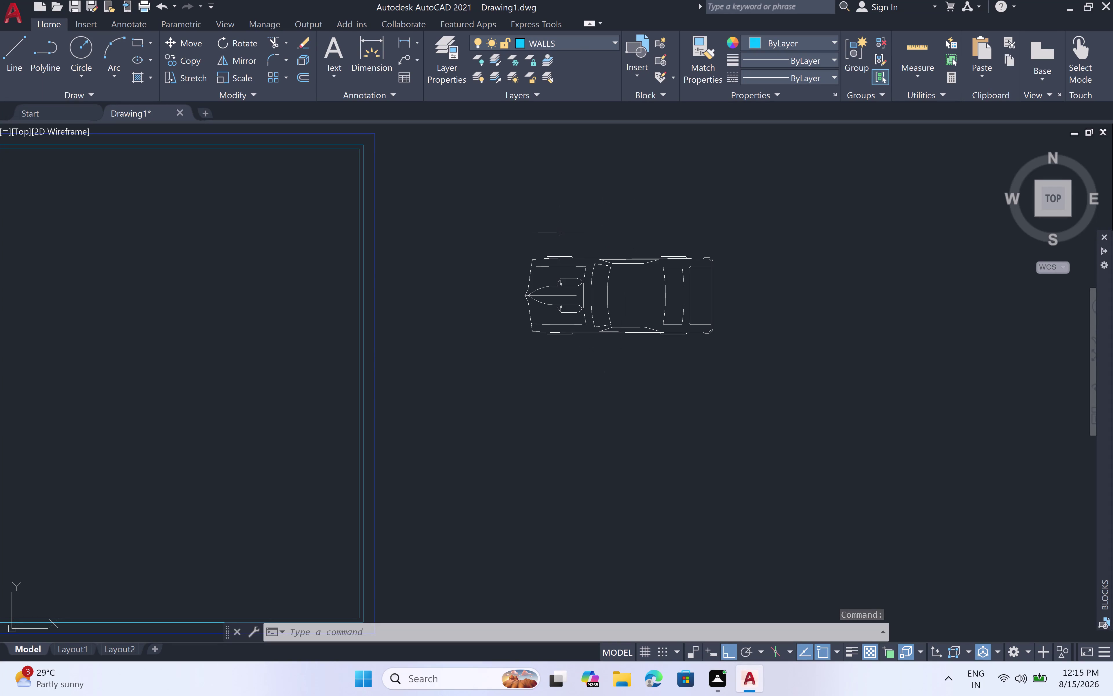
Start a LINE above the car and draw the 16'6" bottom and 8'3" vertical sides.
text(L)
key(space)
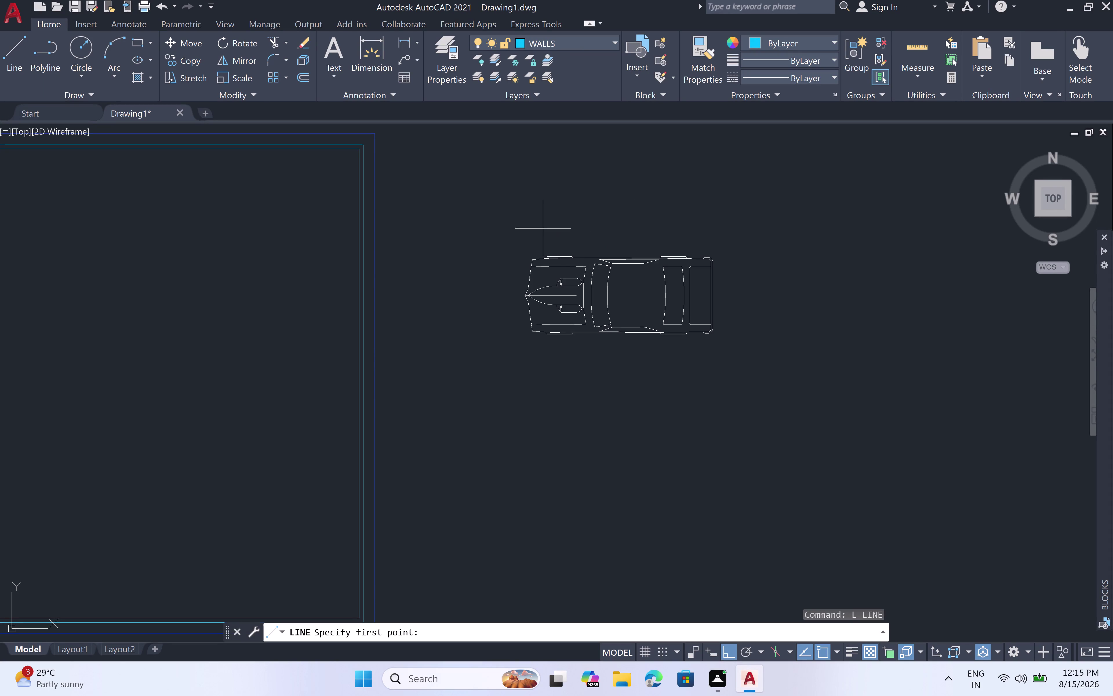
click(516, 233)
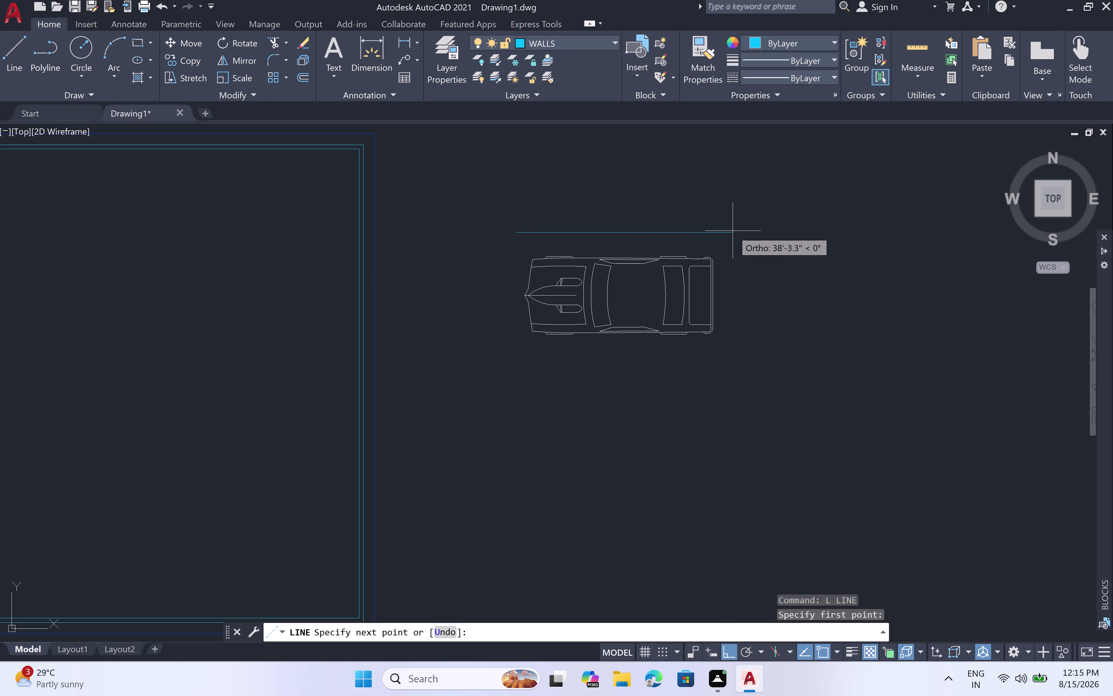
text(1)
text(6')
text(6")
key(space)
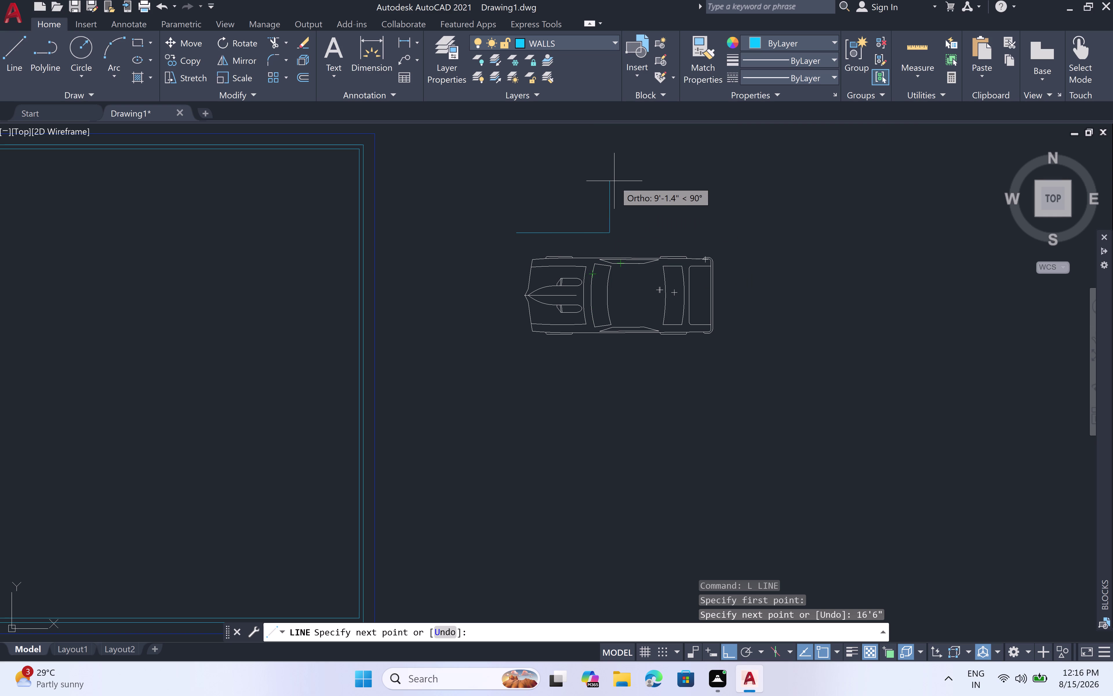
text(8)
text(')
text(3")
key(space)
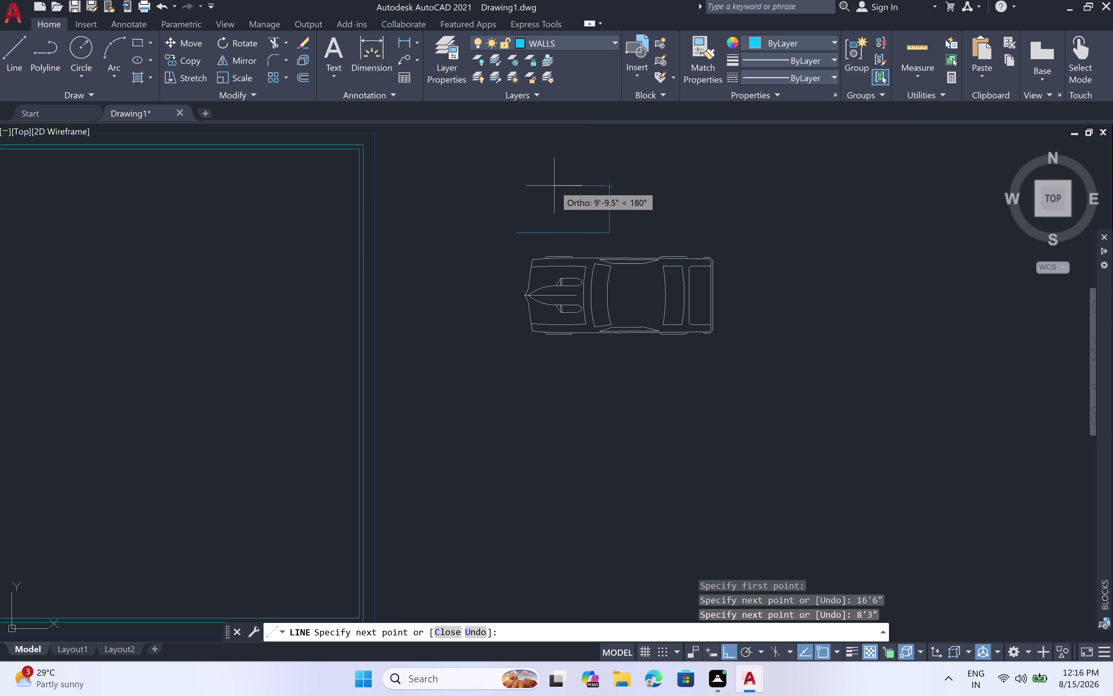
Draw the 16'6" top side and close the rectangle back at its first corner.
key(1)
key(6)
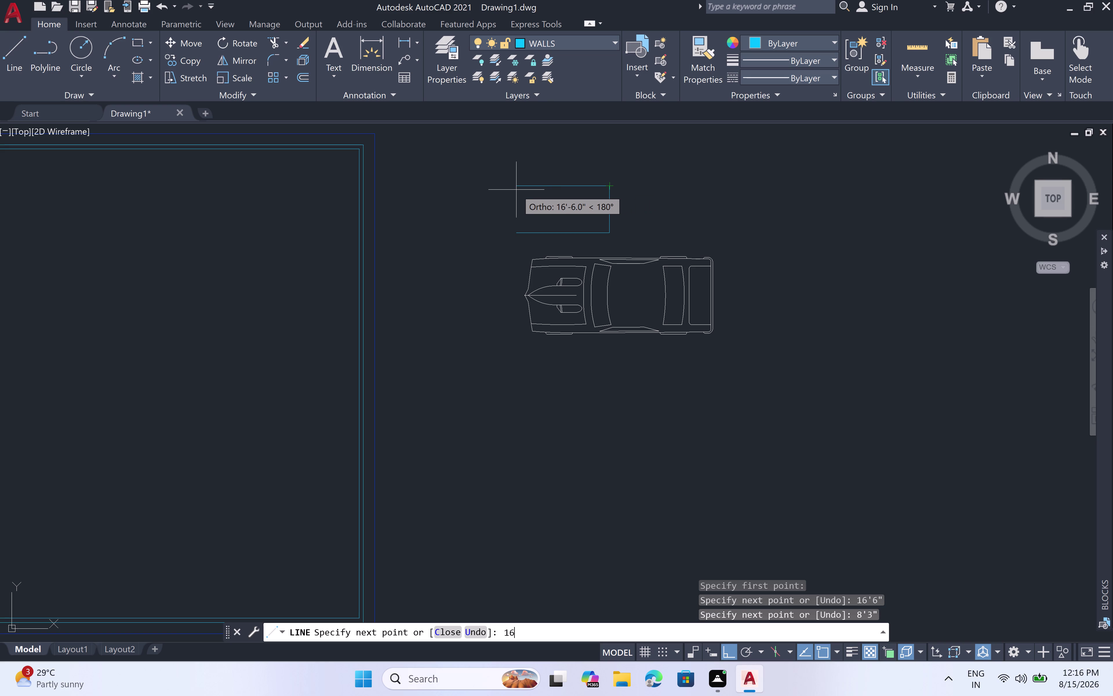
text('6")
key(space)
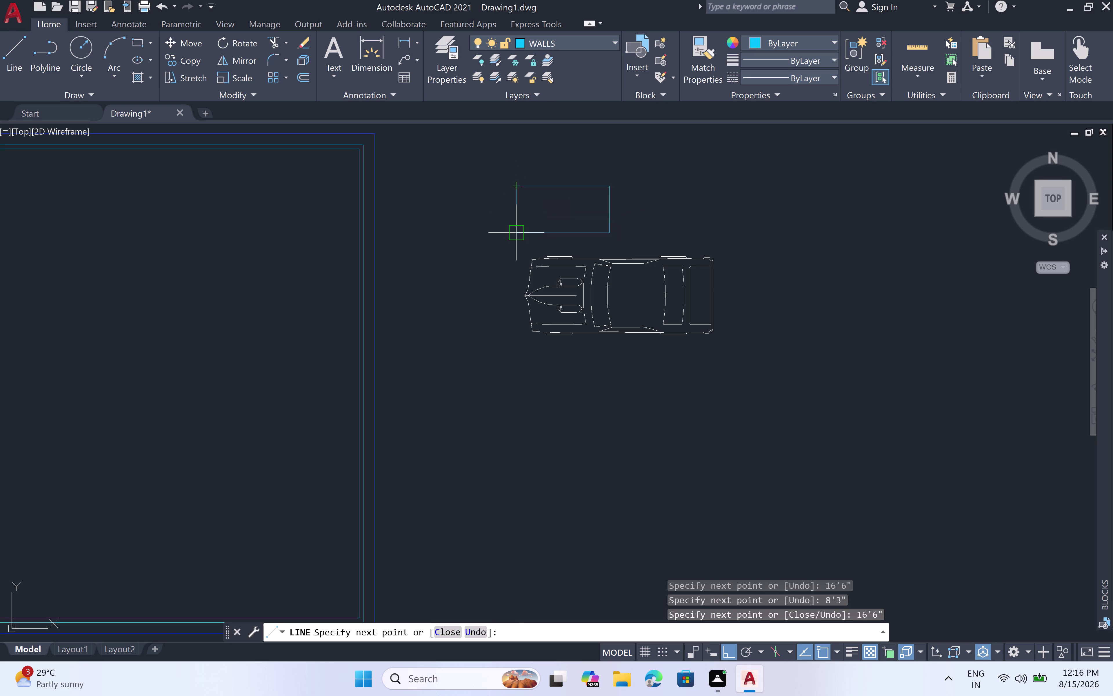
scroll(up, 3)
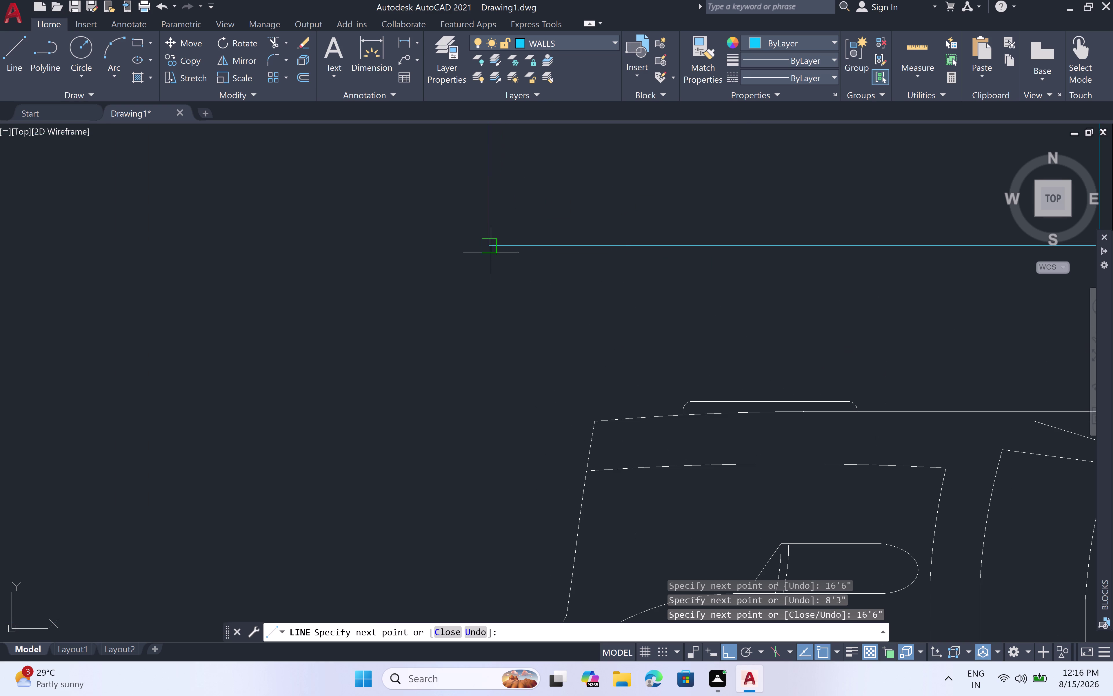
click(491, 253)
key(Escape)
scroll(down, 3)
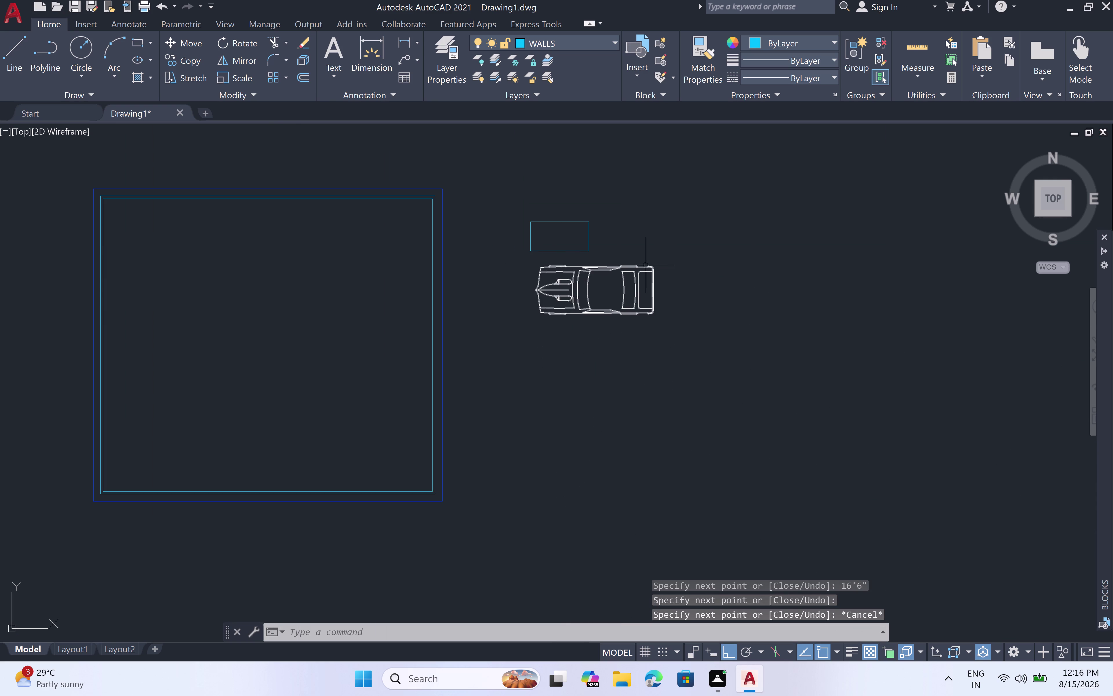
Move the car block from its nose onto the guide rectangle's left edge.
click(663, 256)
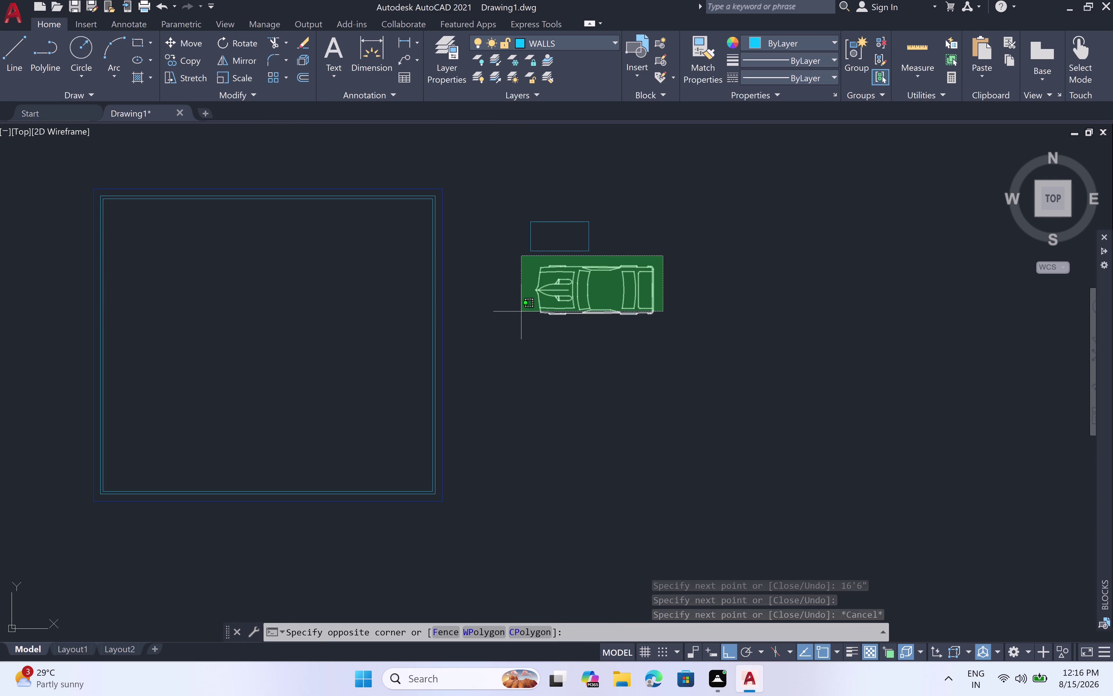
click(517, 335)
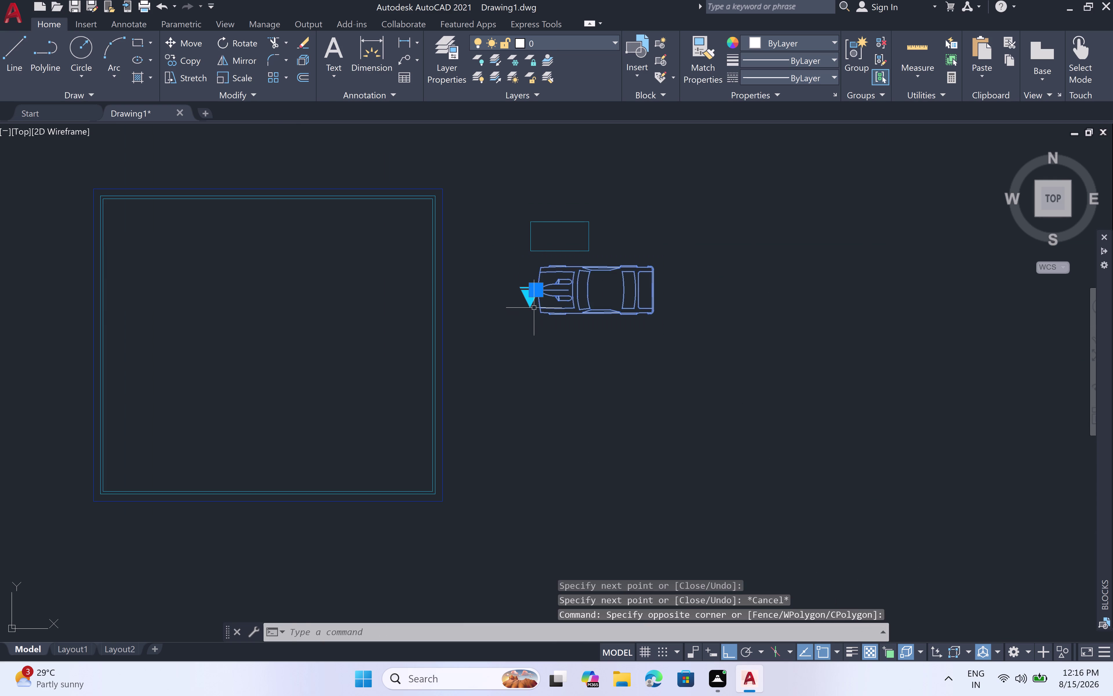
right_click(534, 304)
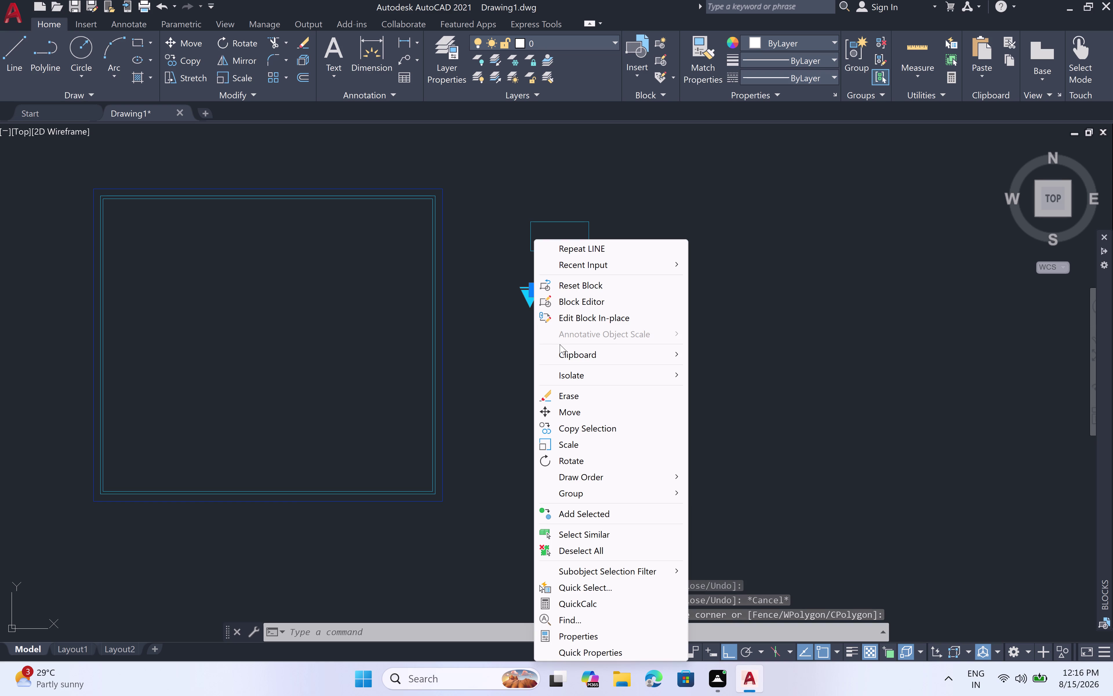
click(637, 410)
click(534, 291)
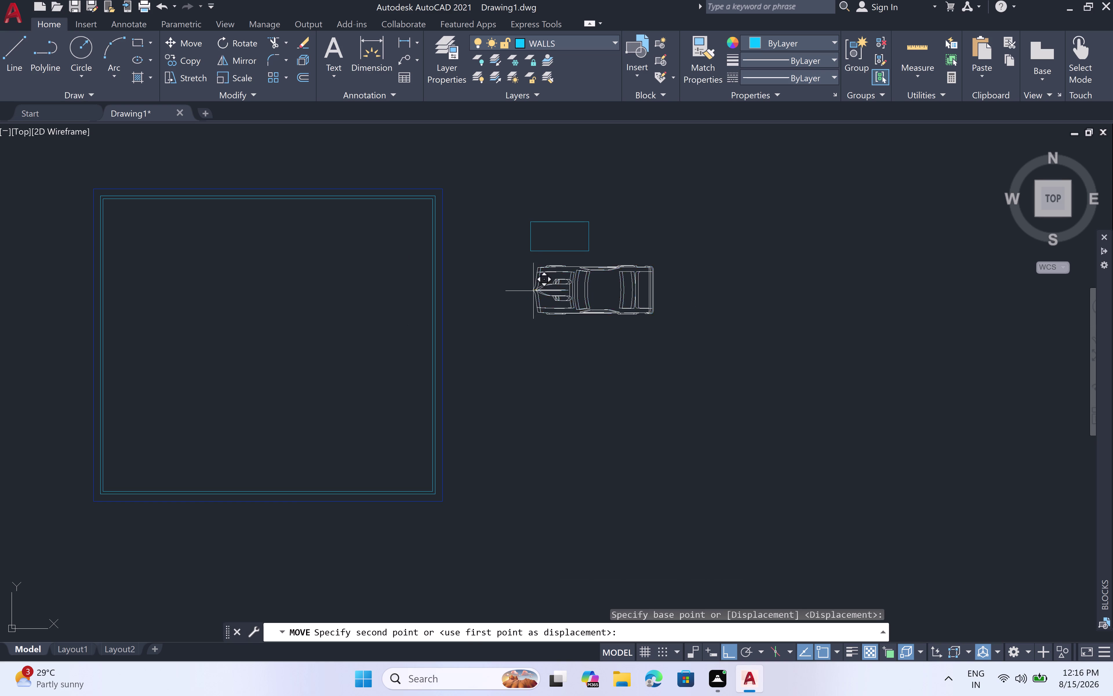
scroll(up, 3)
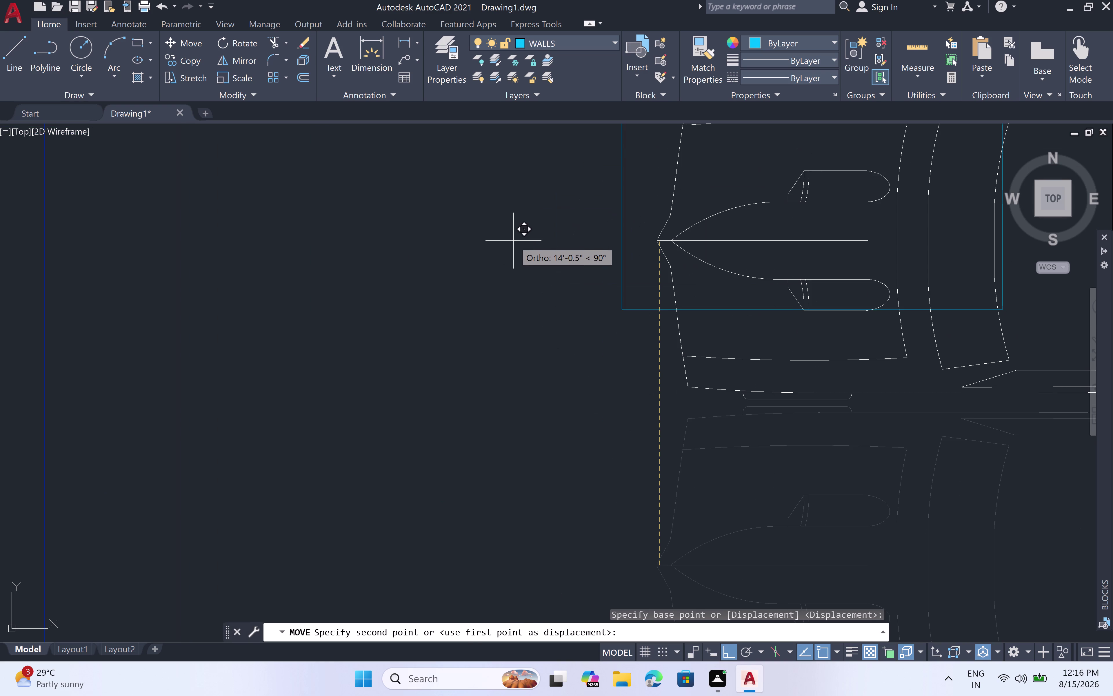
click(520, 203)
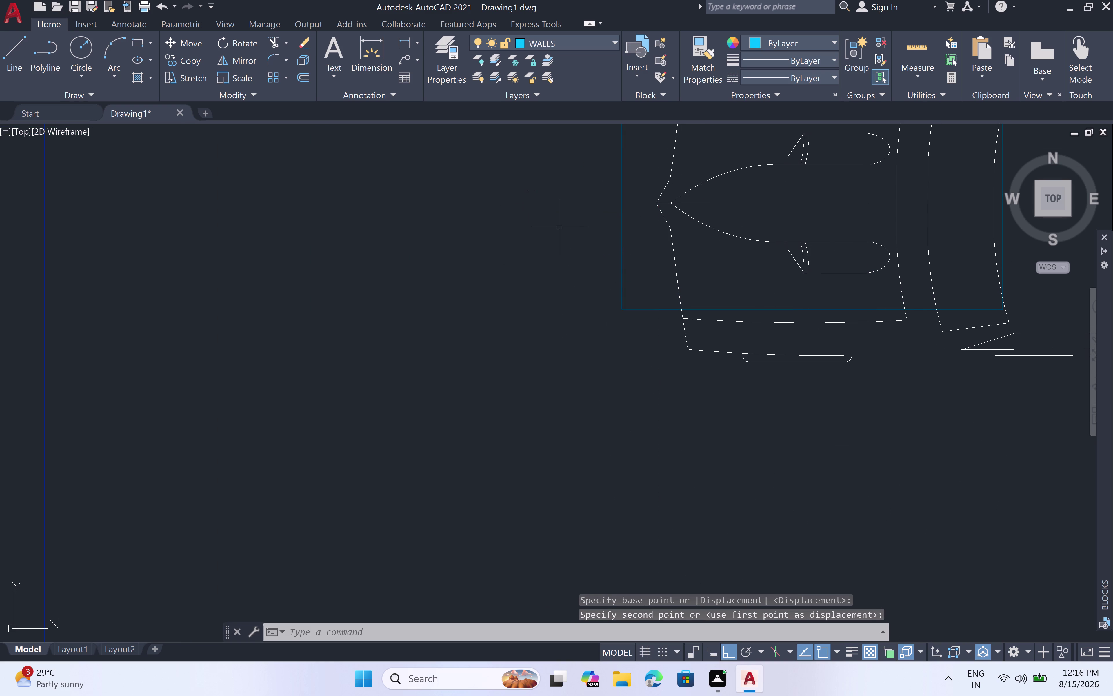
Reselect the moved car block and start scaling it.
click(652, 205)
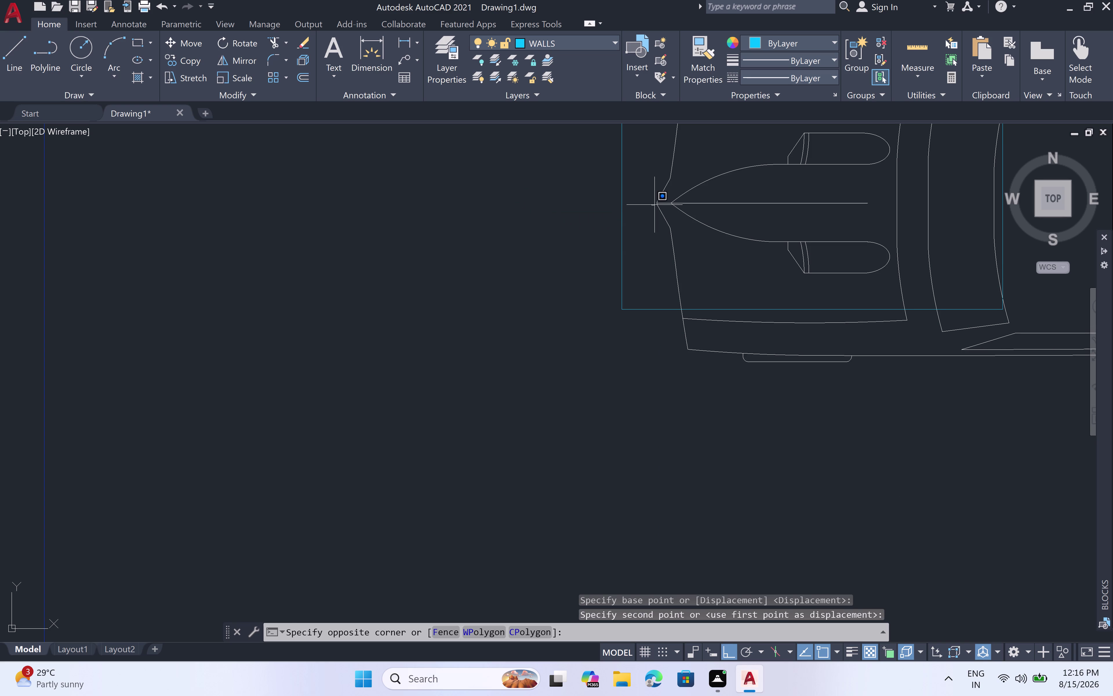
click(661, 203)
click(680, 207)
right_click(675, 213)
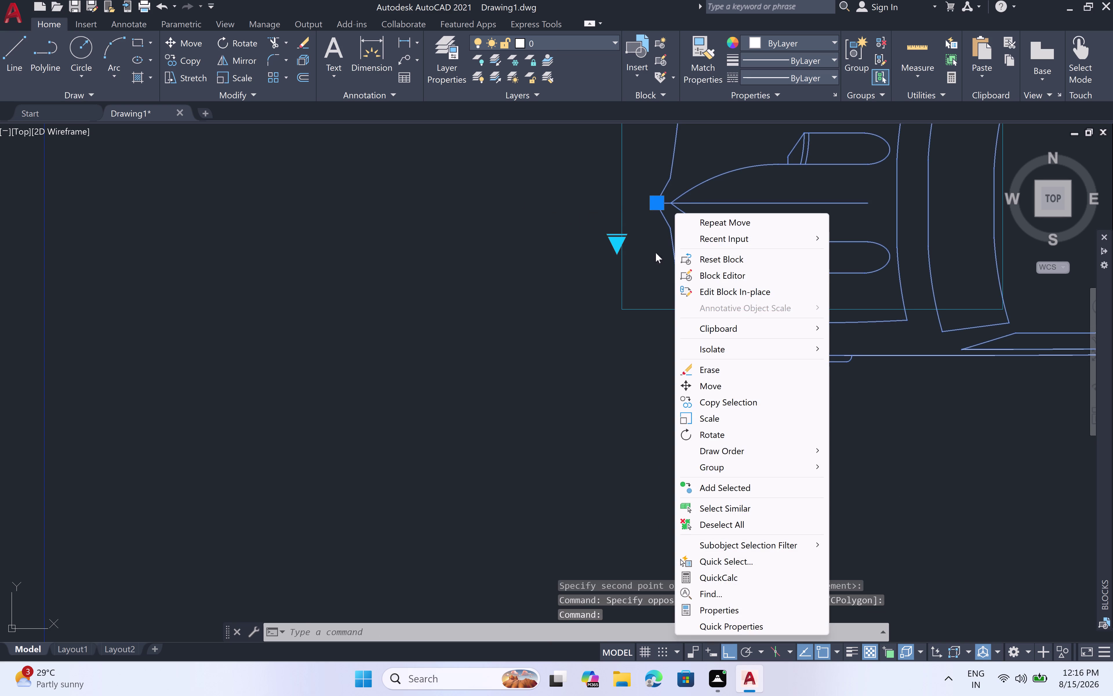
click(733, 416)
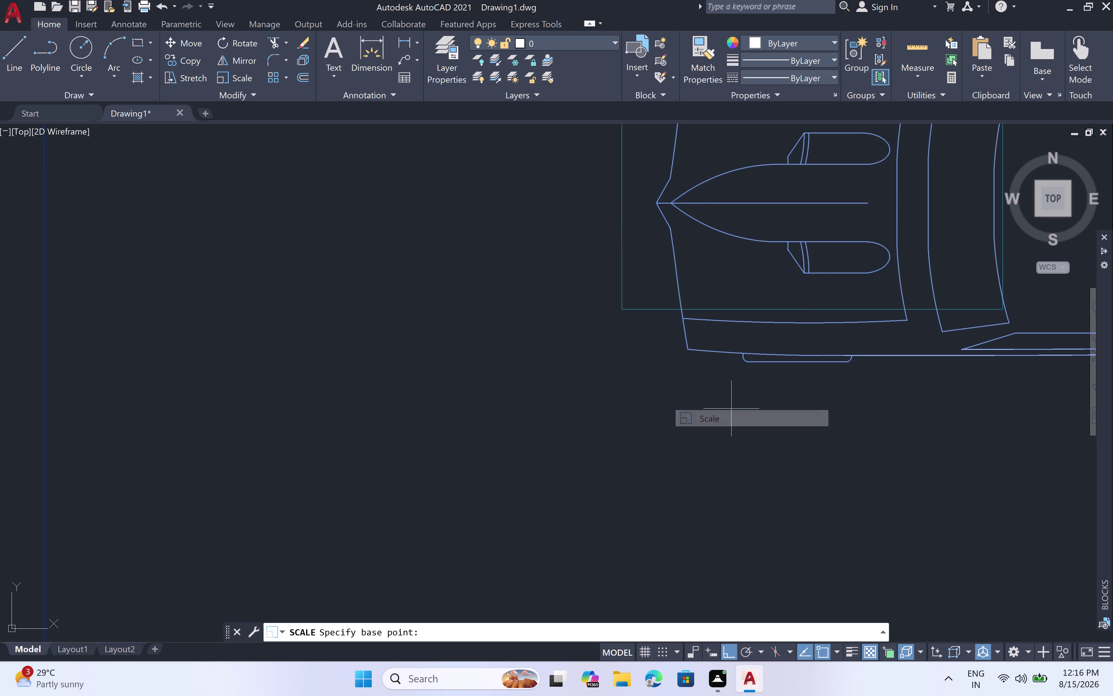
Scale the car from its nose to fit the 16'6" by 8'3" rectangle, then reselect it.
click(656, 205)
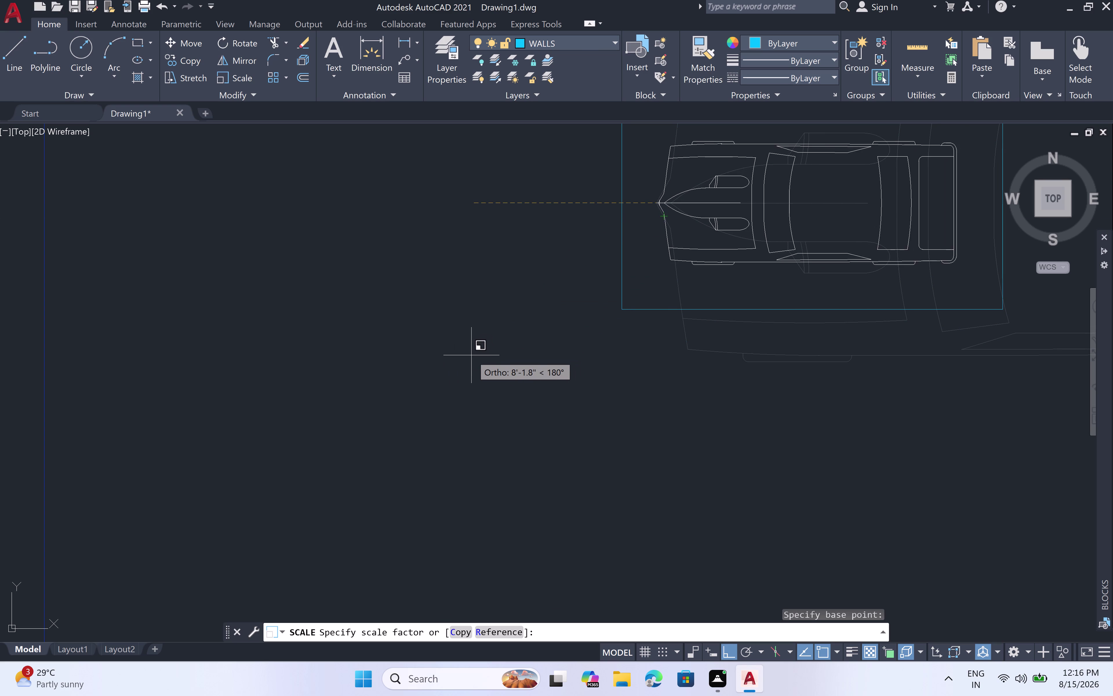
click(452, 362)
scroll(down, 3)
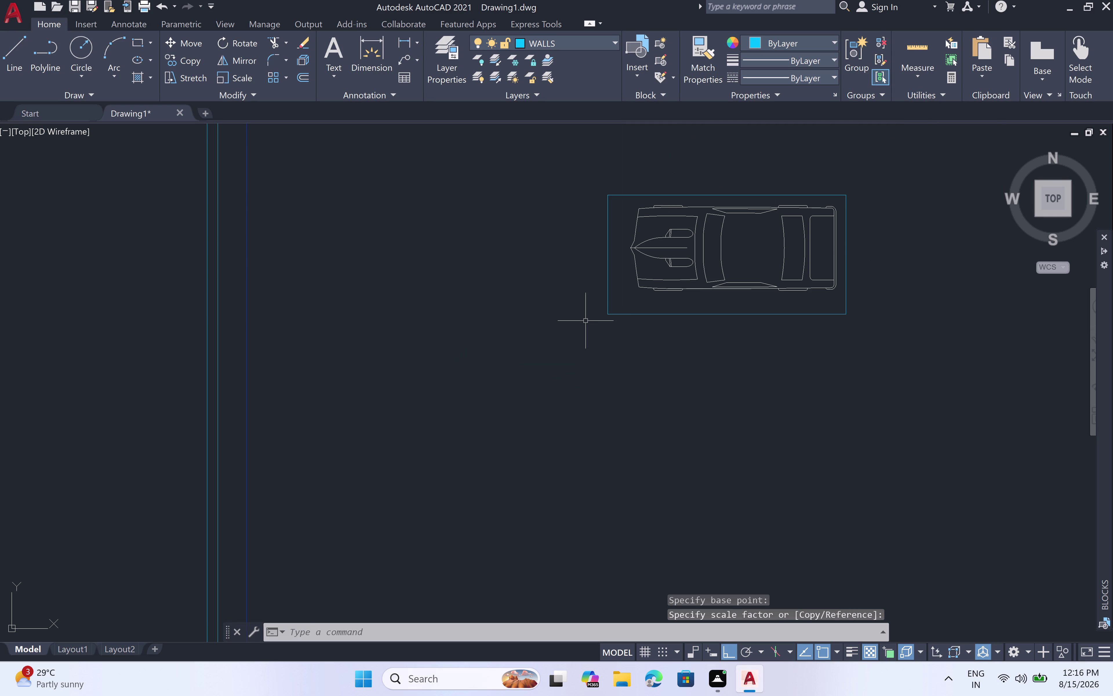
click(702, 288)
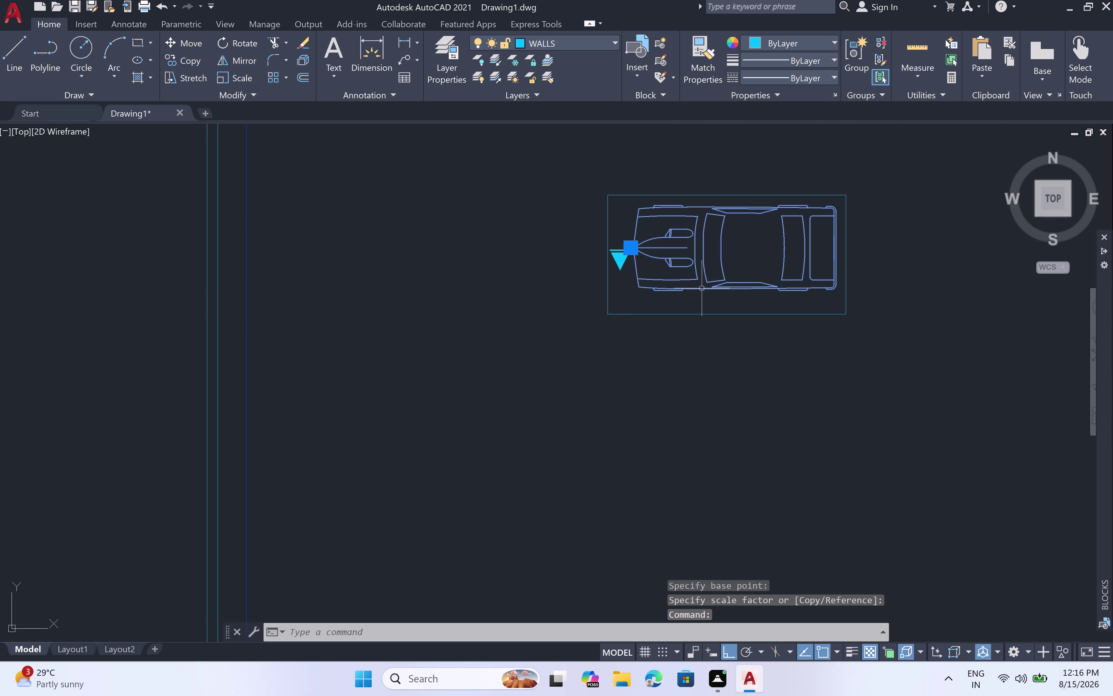
Move the car with Ortho off so it sits centred in the guide rectangle.
text(M)
key(space)
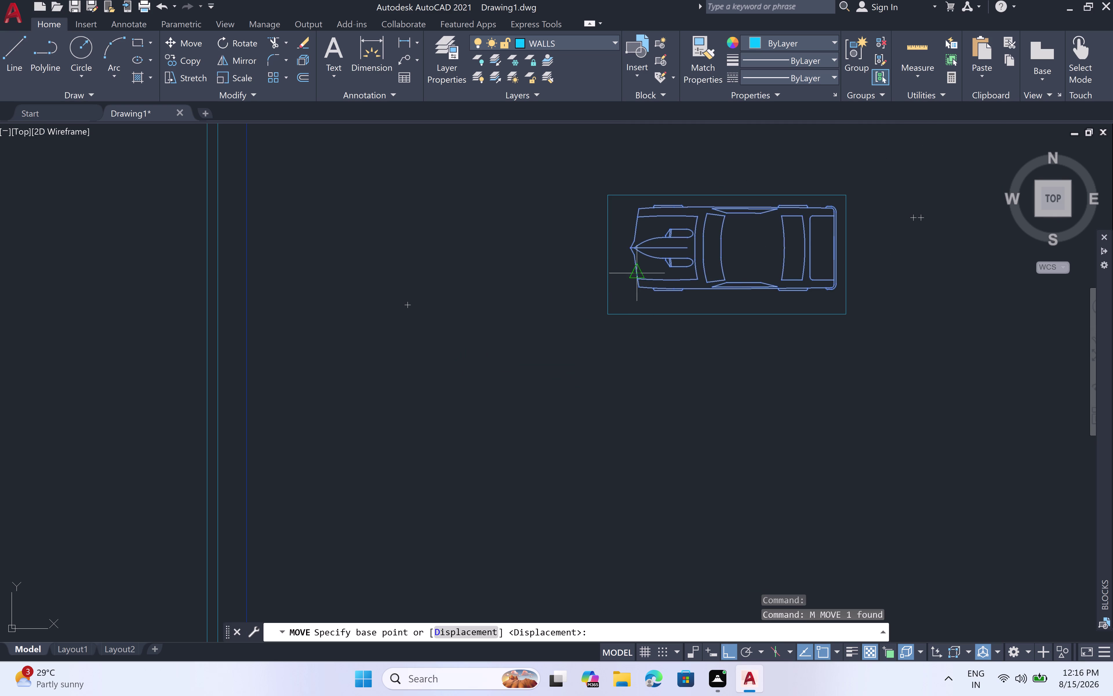
click(628, 248)
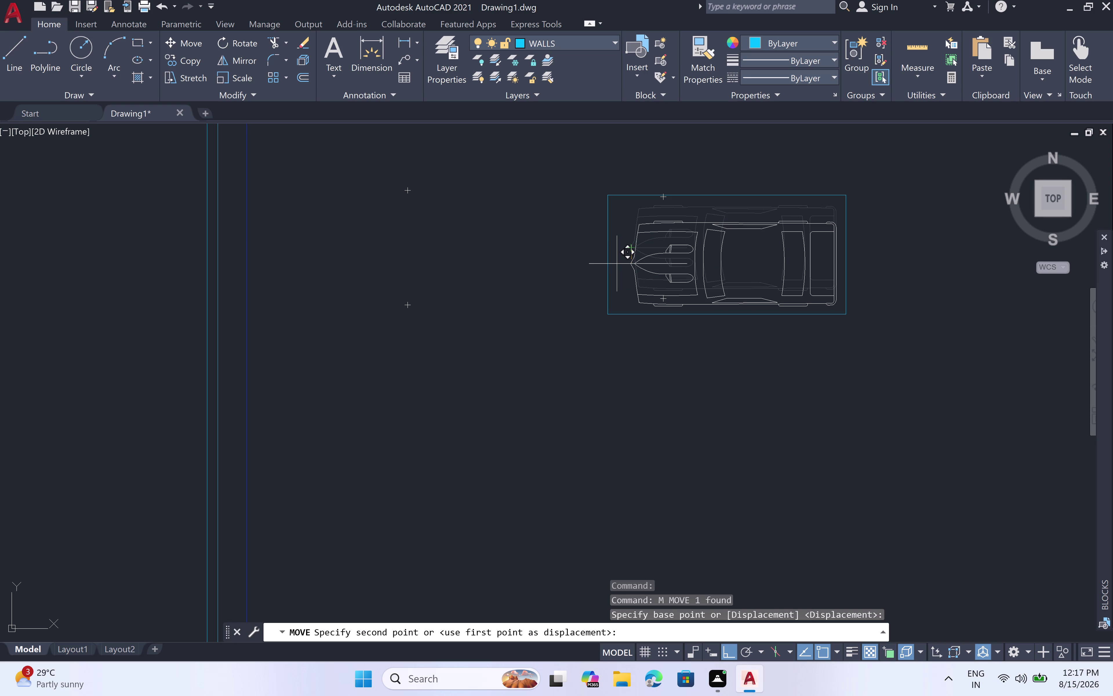
key(F8)
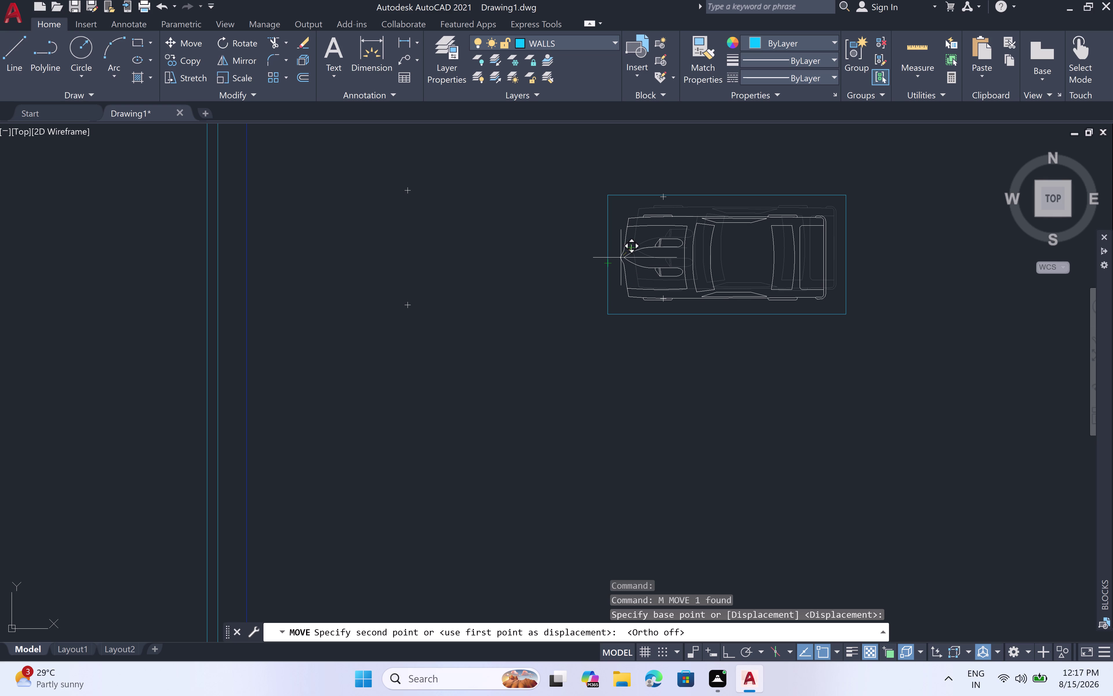
click(622, 257)
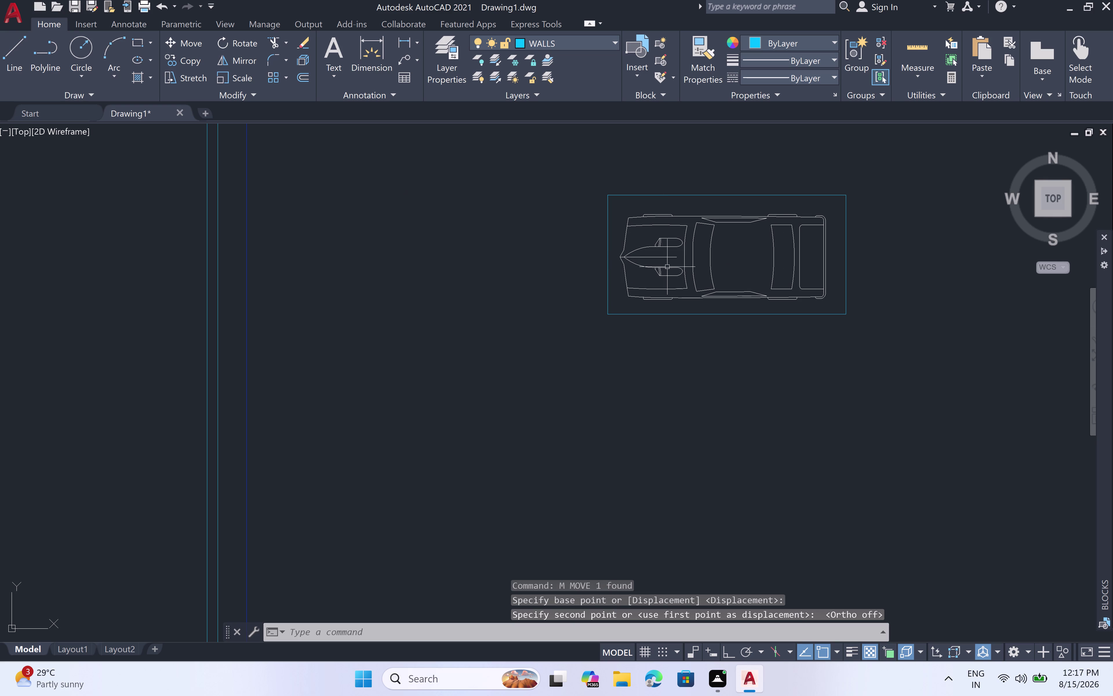
scroll(down, 3)
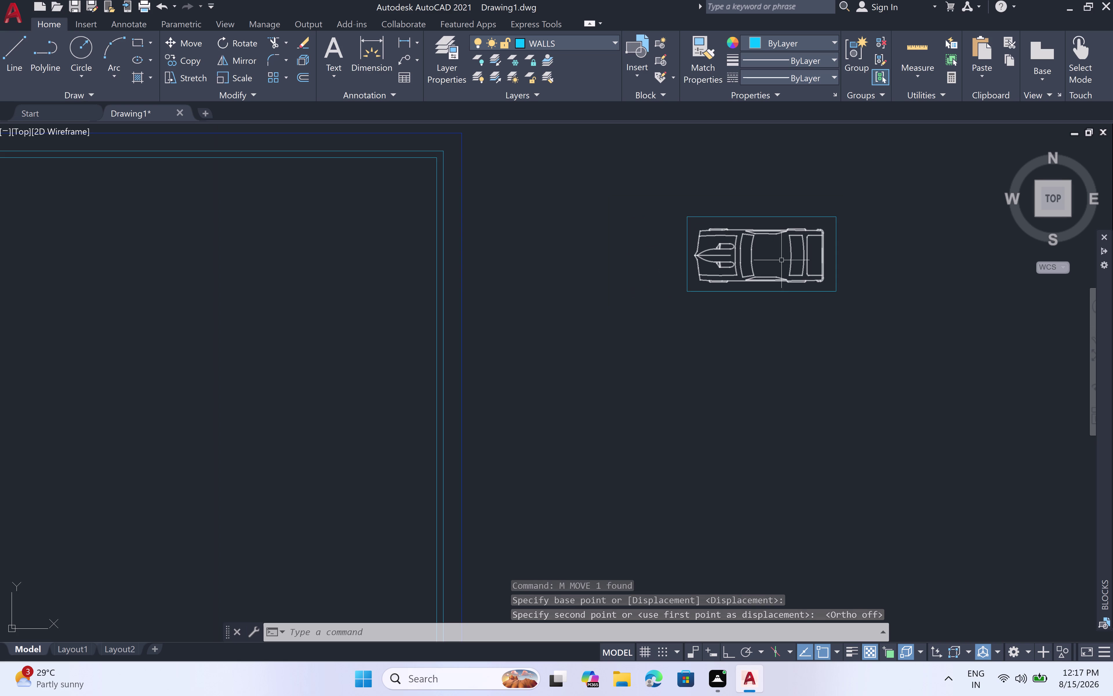
scroll(down, 3)
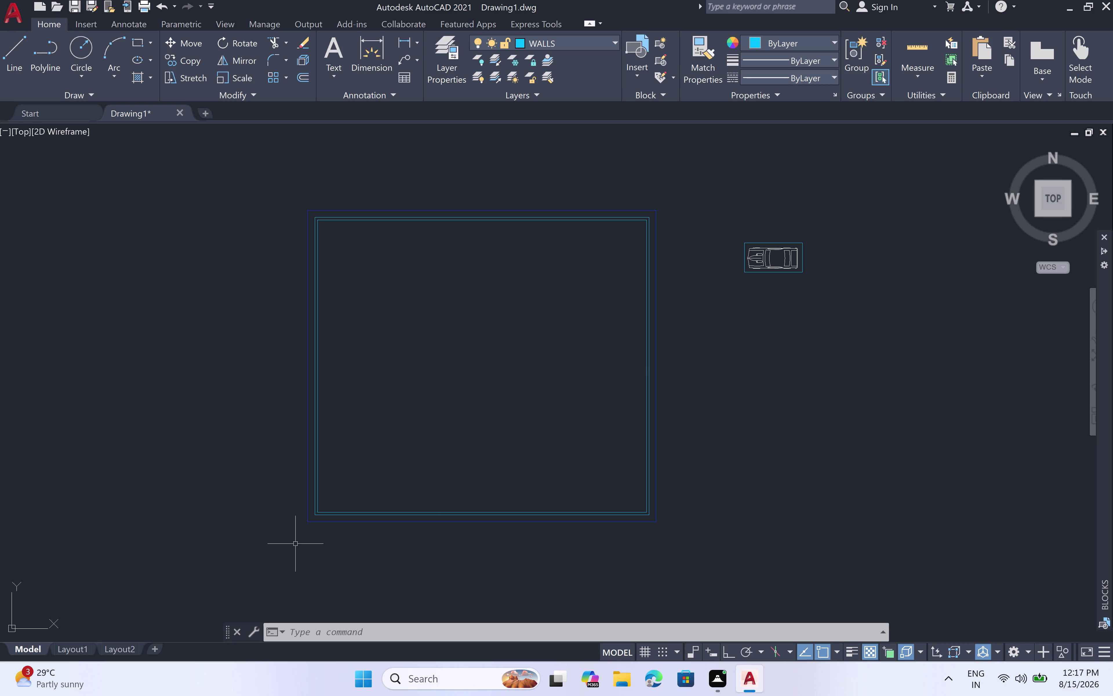
Move the car block from its front tip to a new position beside the walls.
scroll(up, 3)
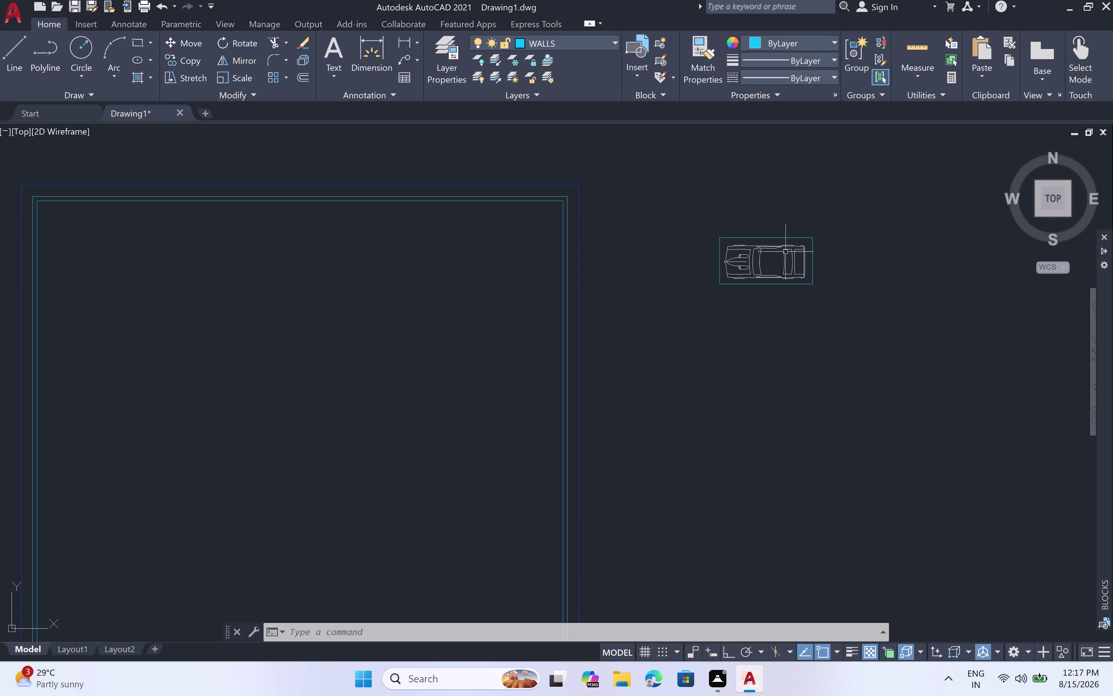
scroll(up, 3)
scroll(down, 3)
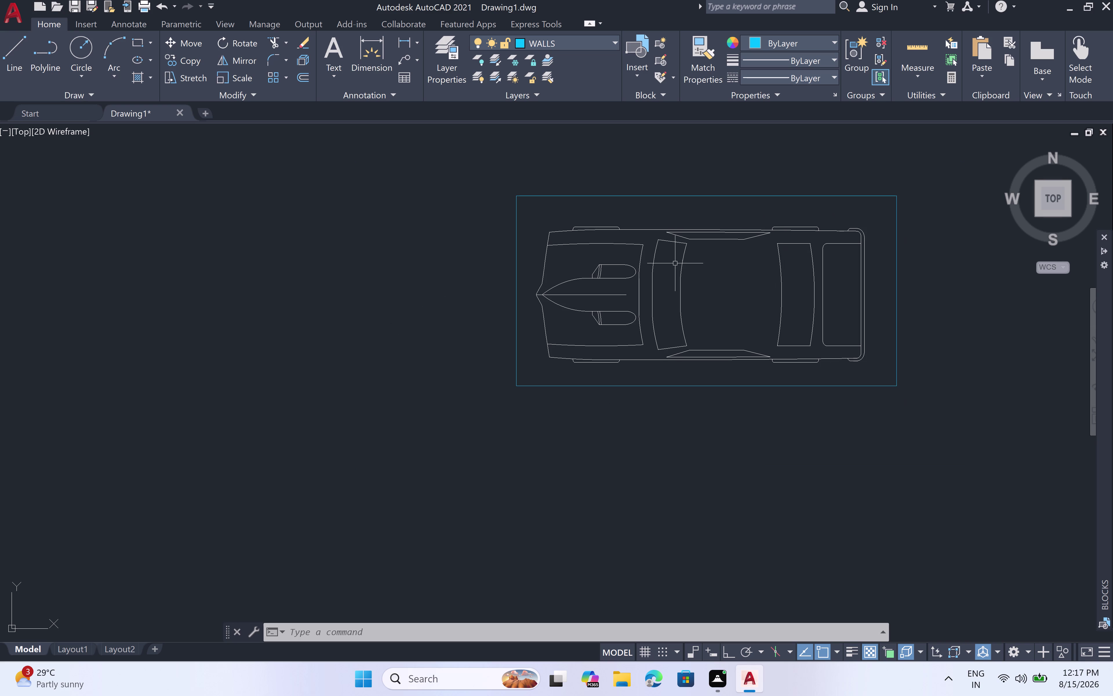
click(666, 230)
text(M)
key(space)
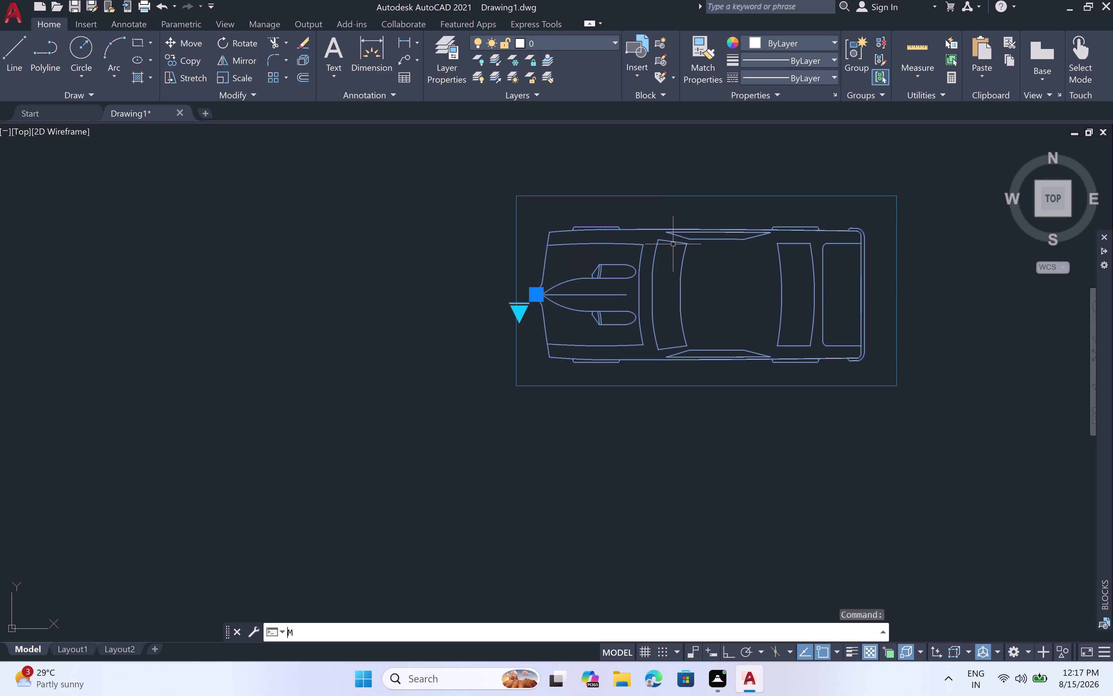
click(537, 295)
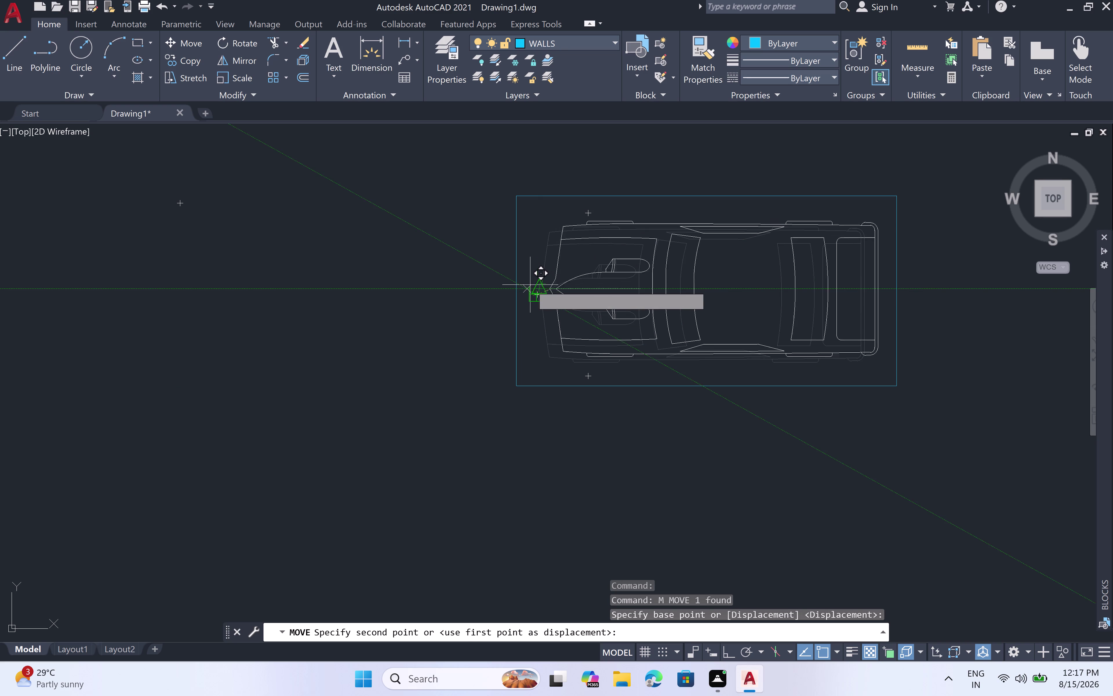
scroll(up, 3)
scroll(up, 3)
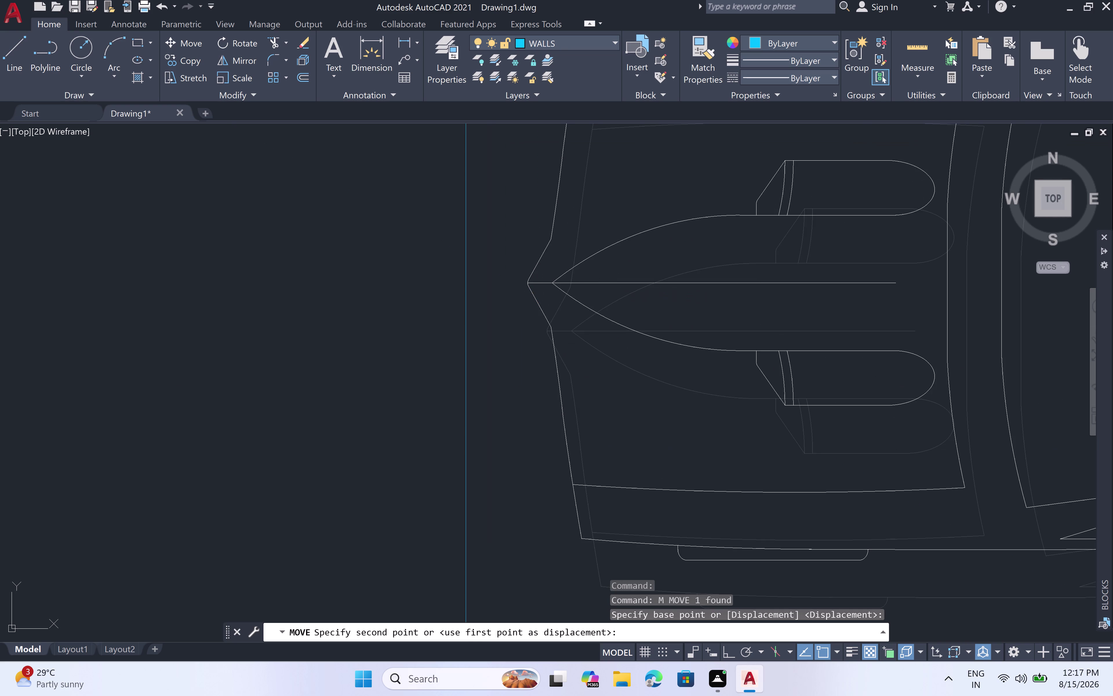
scroll(down, 3)
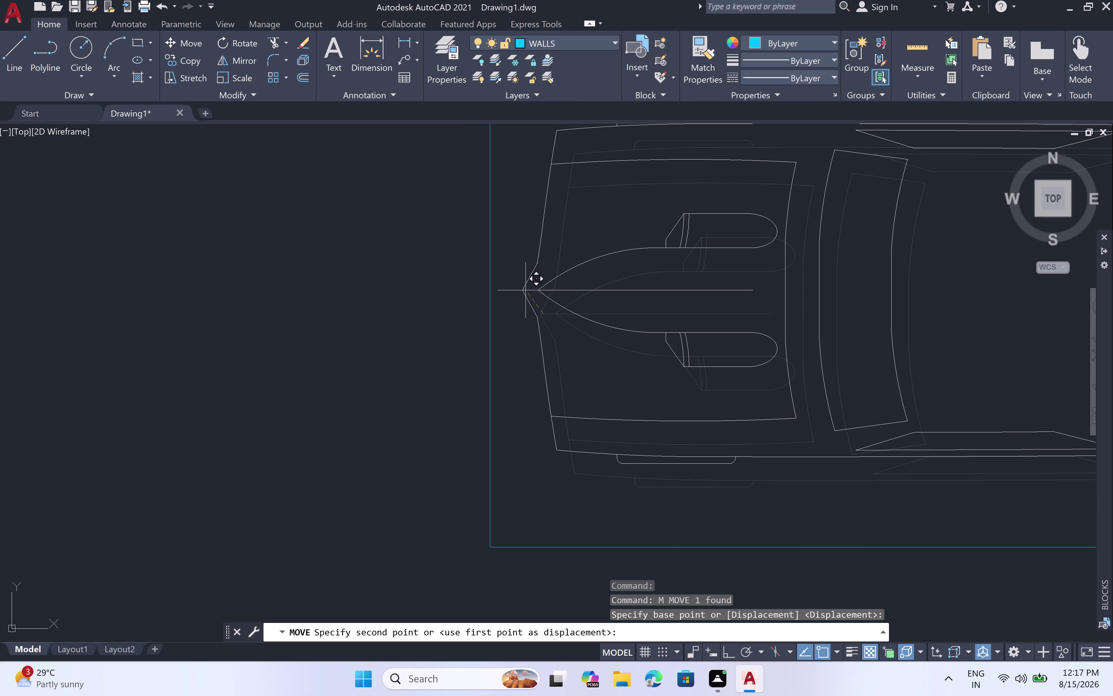
click(525, 291)
scroll(down, 3)
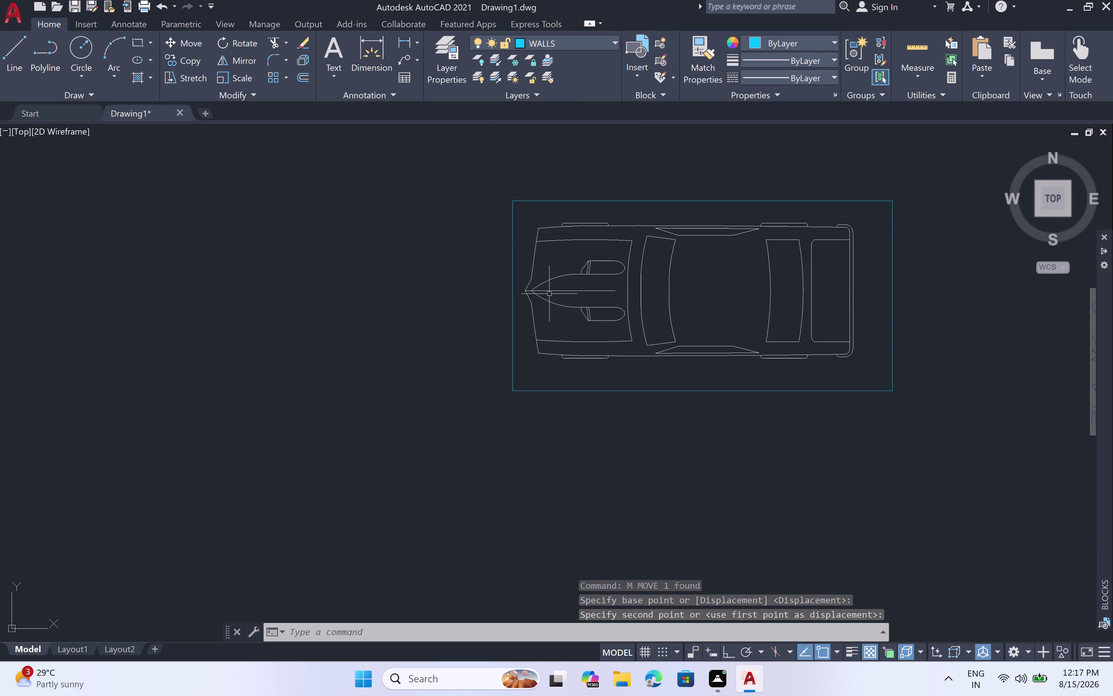
Move the car again from its front tip to refine placement, then reselect it.
key(m)
key(space)
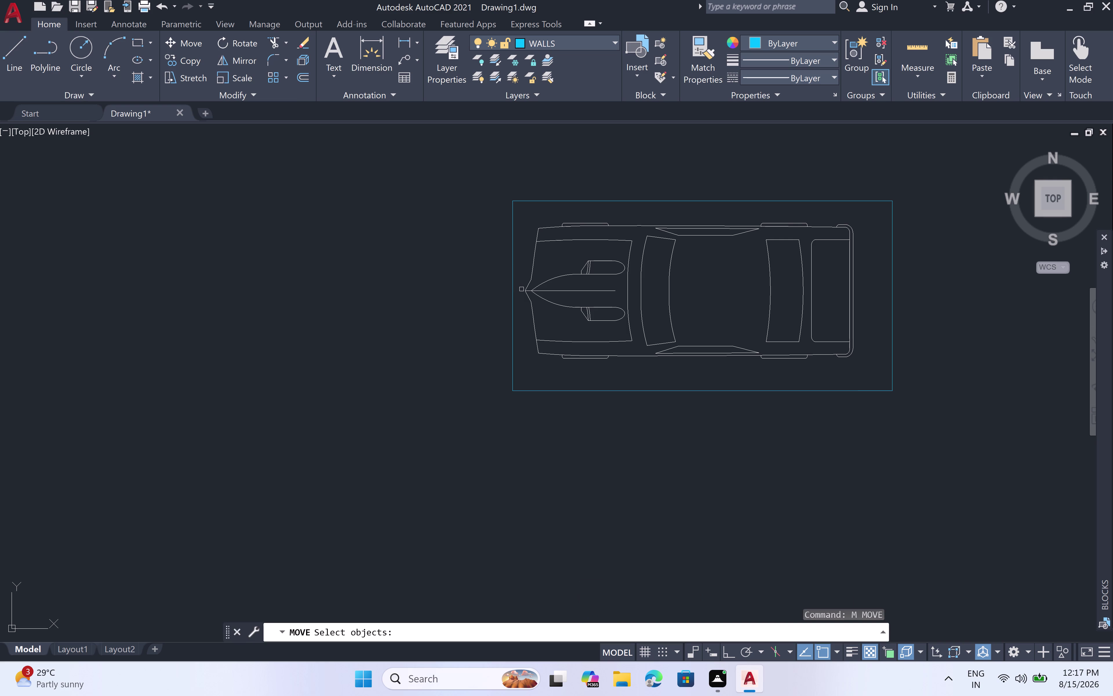
click(525, 289)
key(space)
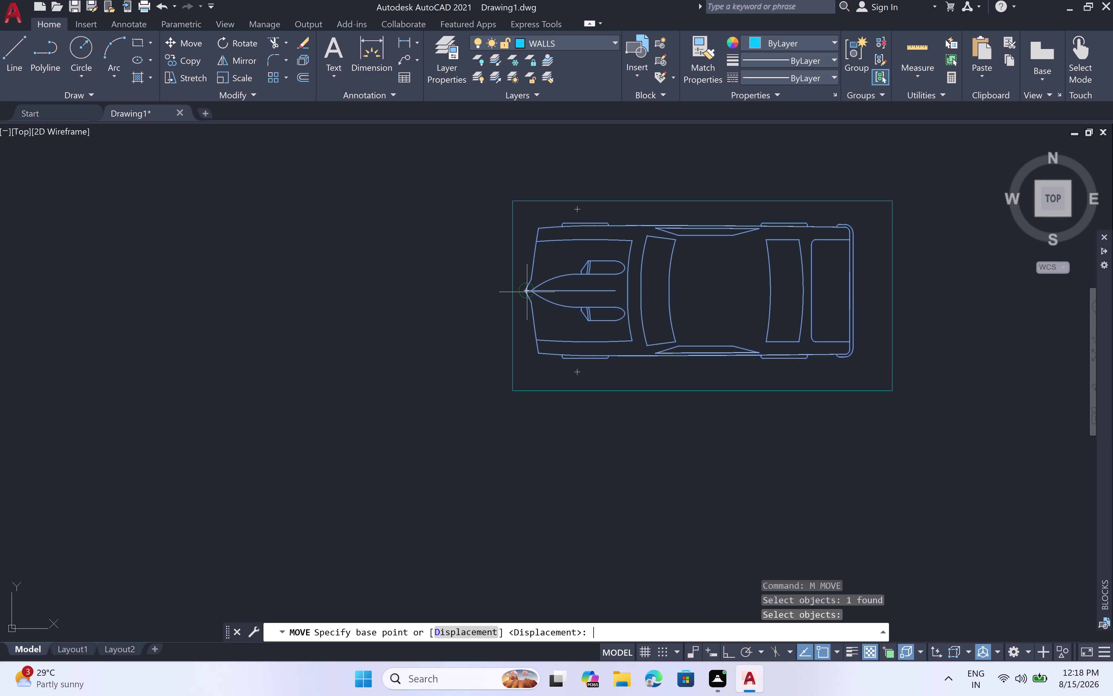
click(527, 292)
scroll(up, 3)
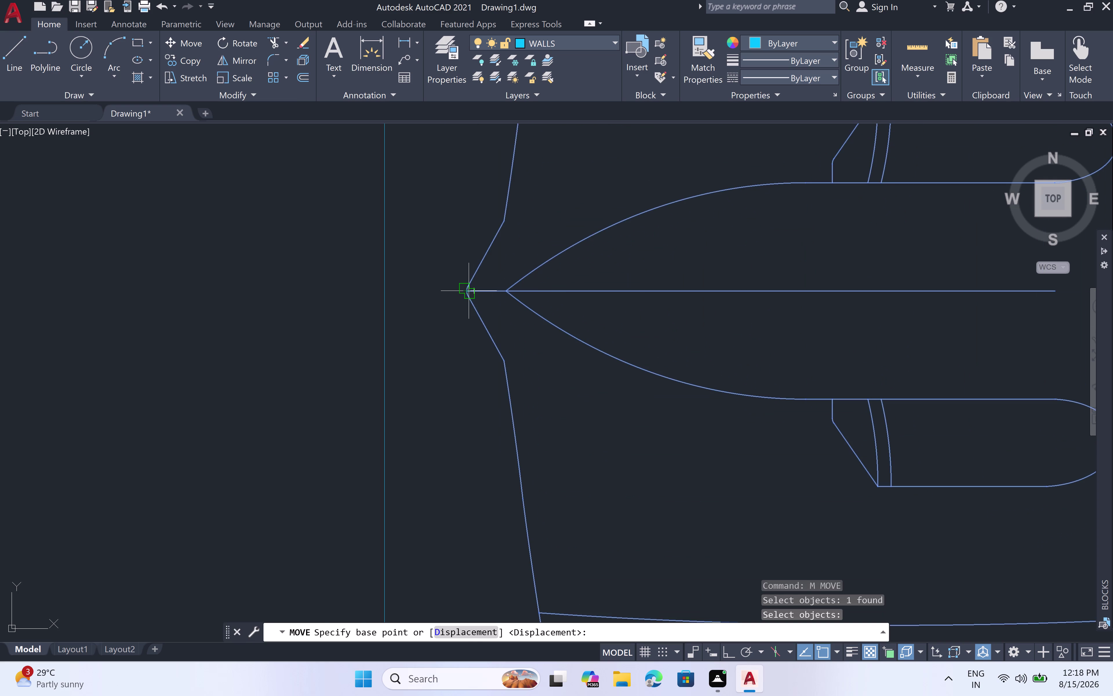
click(469, 290)
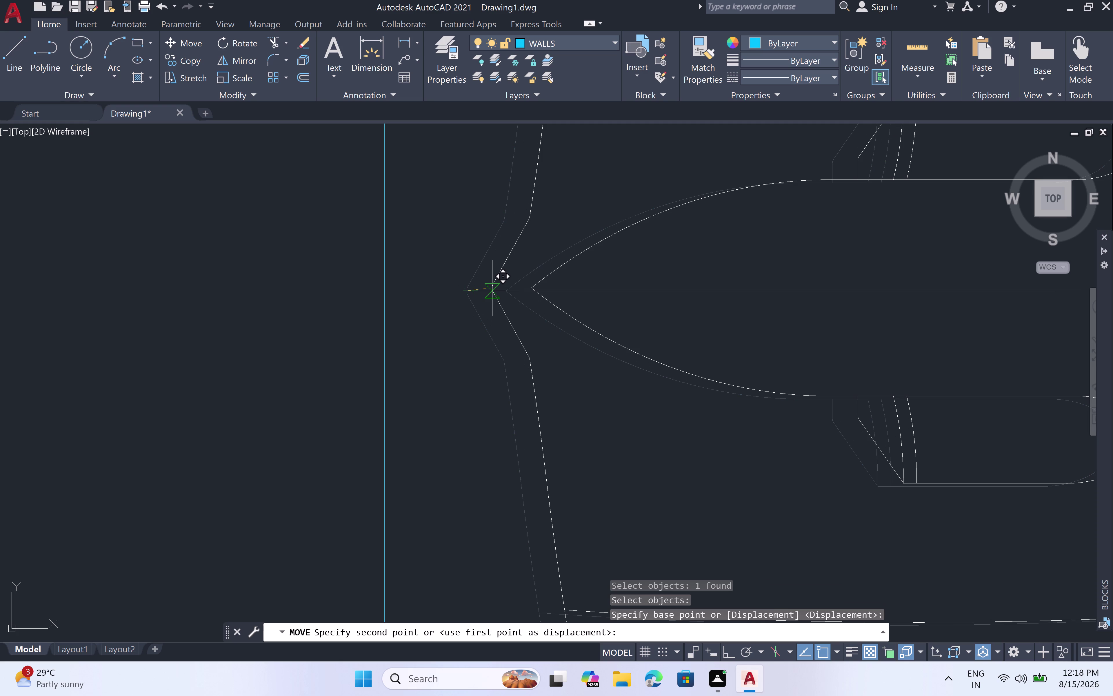
click(496, 289)
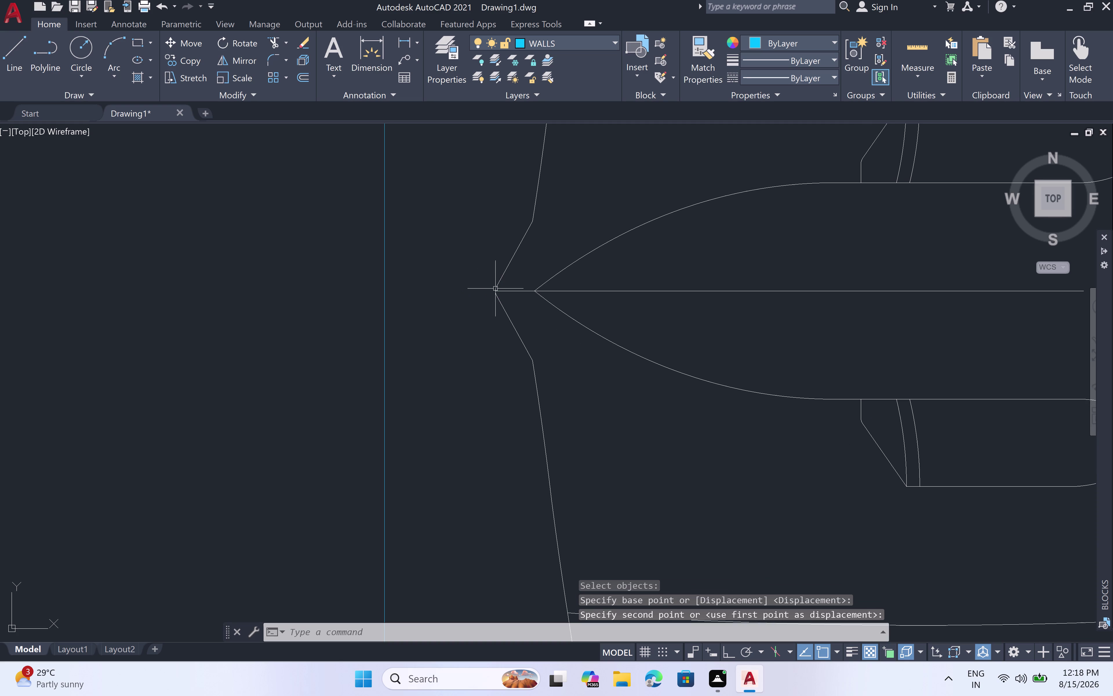
scroll(down, 3)
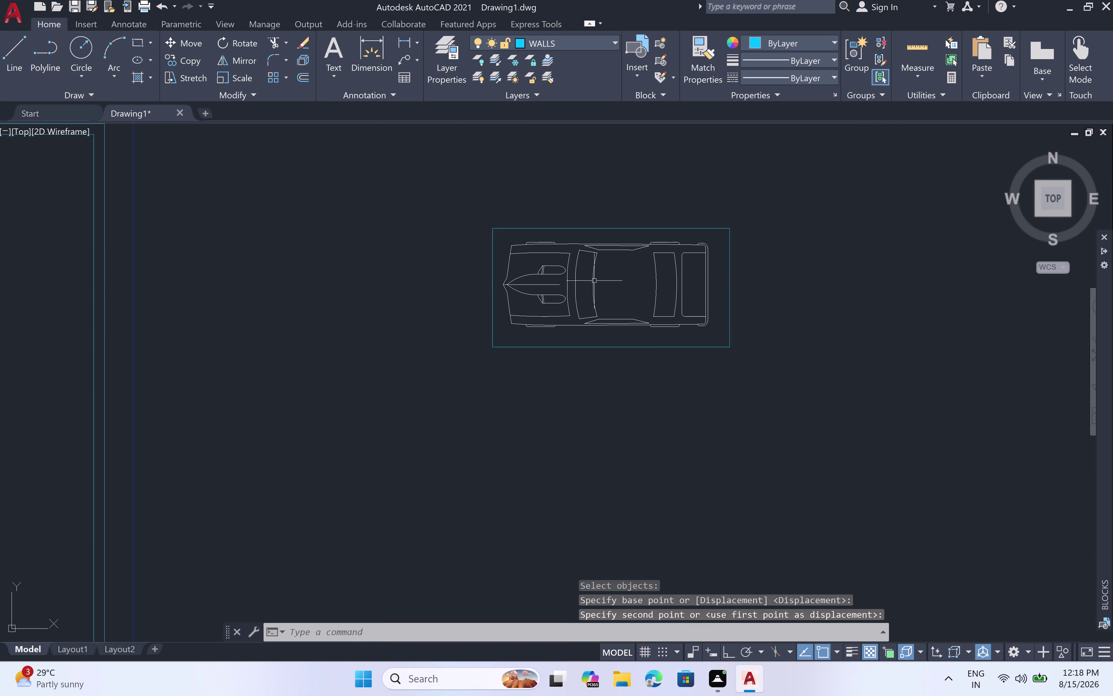
scroll(up, 3)
scroll(down, 3)
scroll(down, 3)
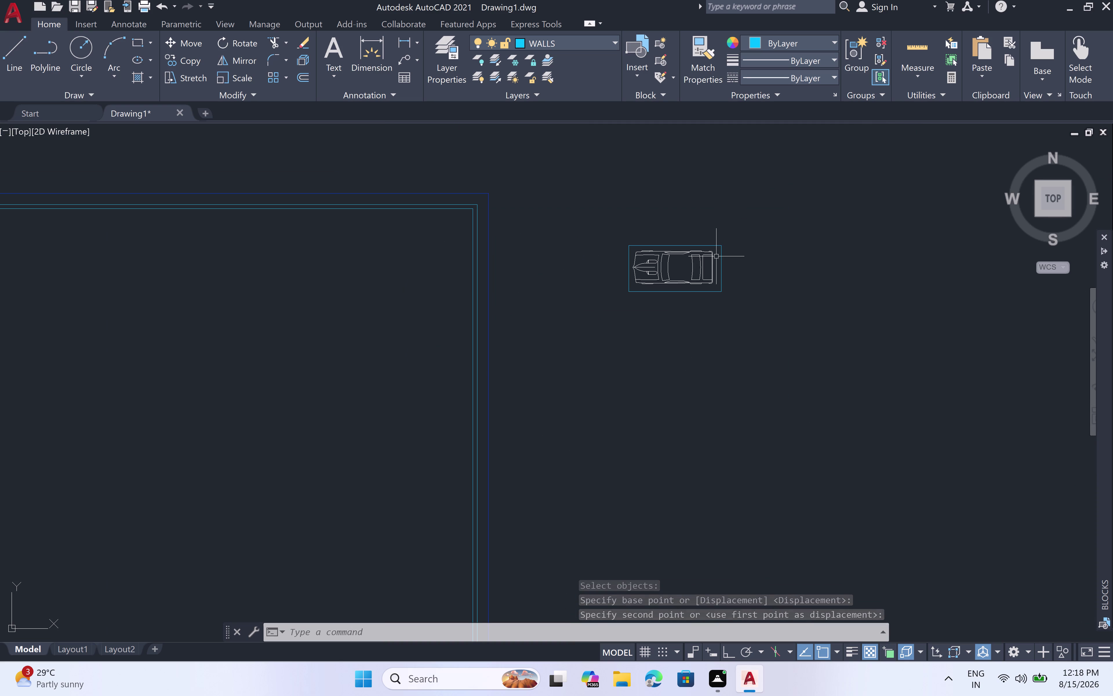
click(688, 280)
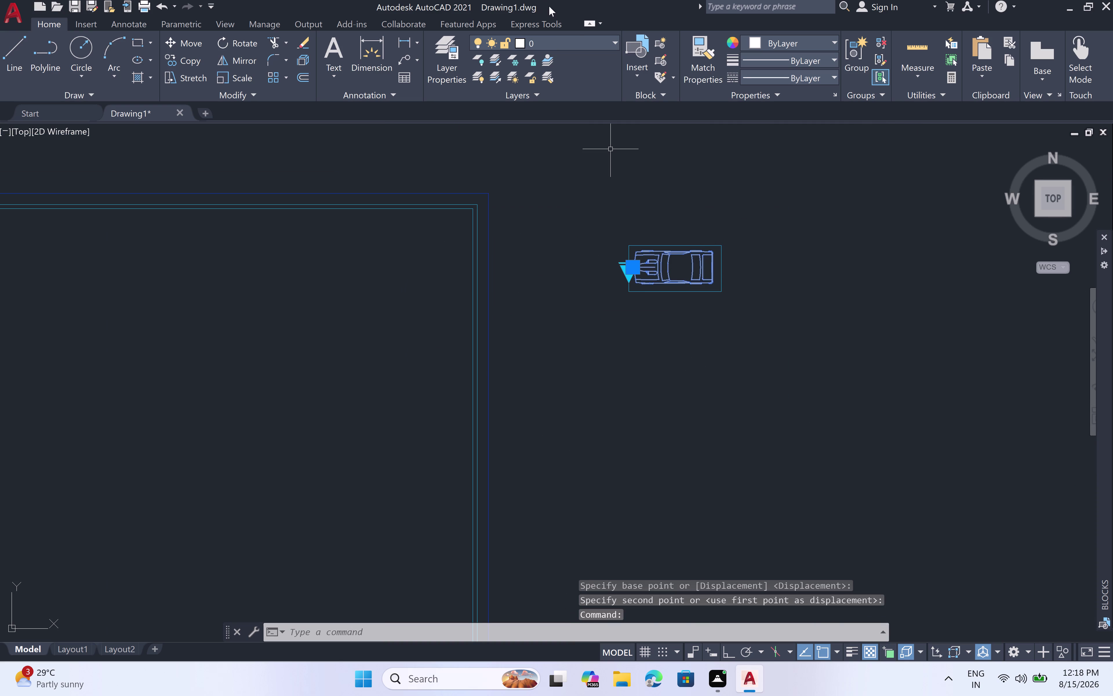
click(616, 42)
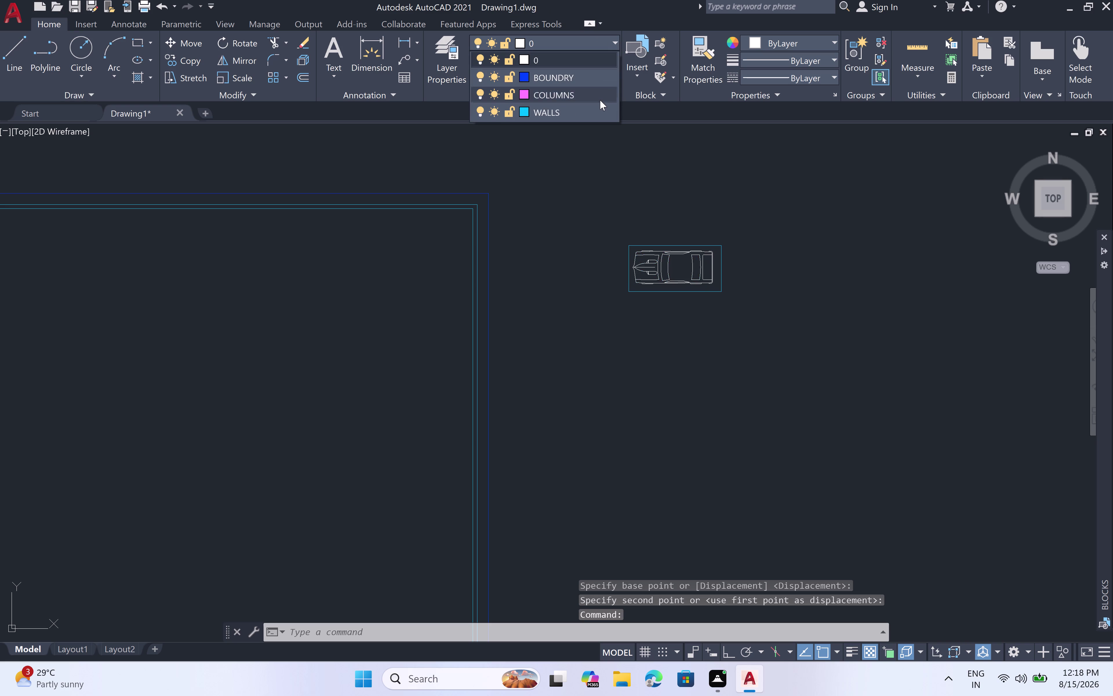
click(598, 108)
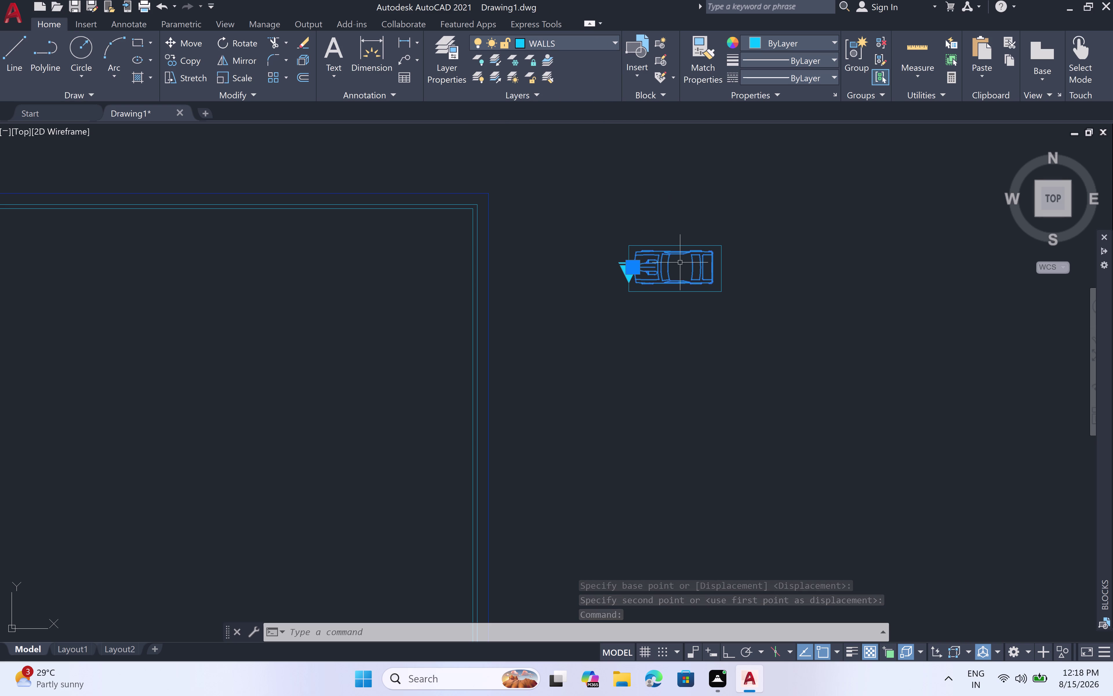
scroll(up, 3)
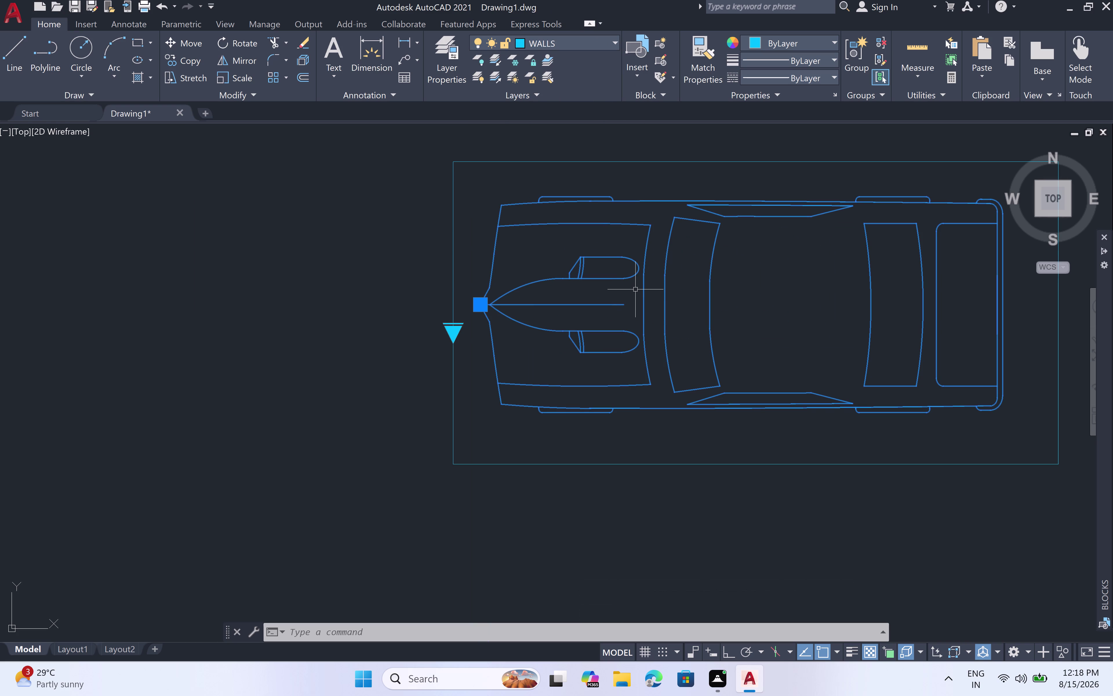
double_click(639, 289)
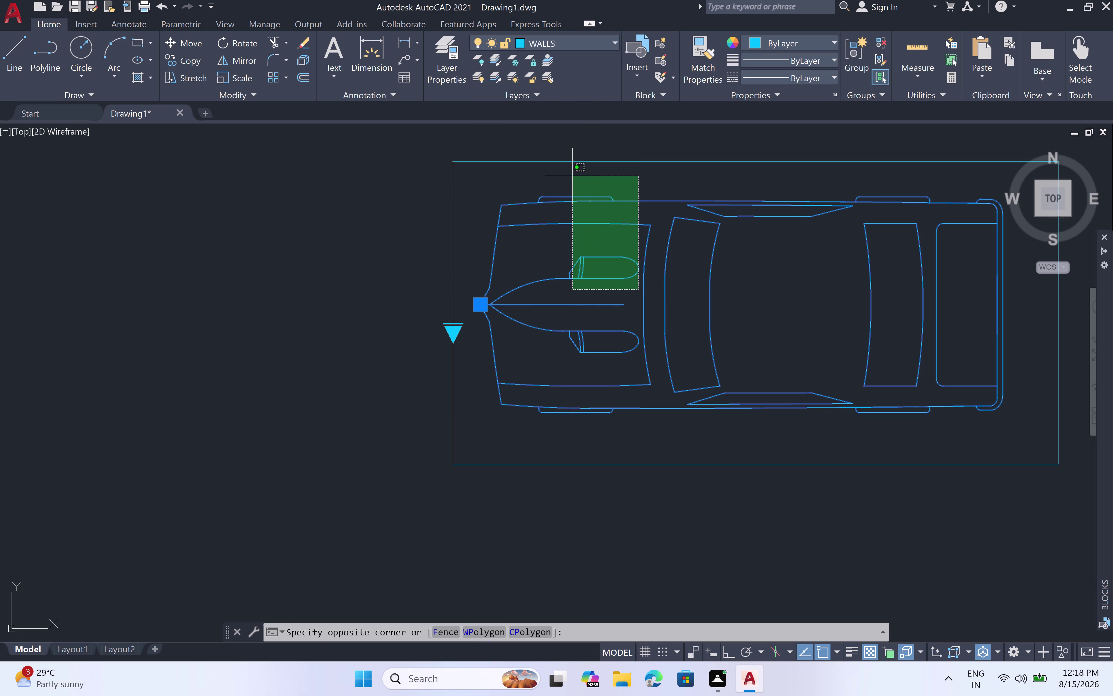
click(604, 257)
click(593, 262)
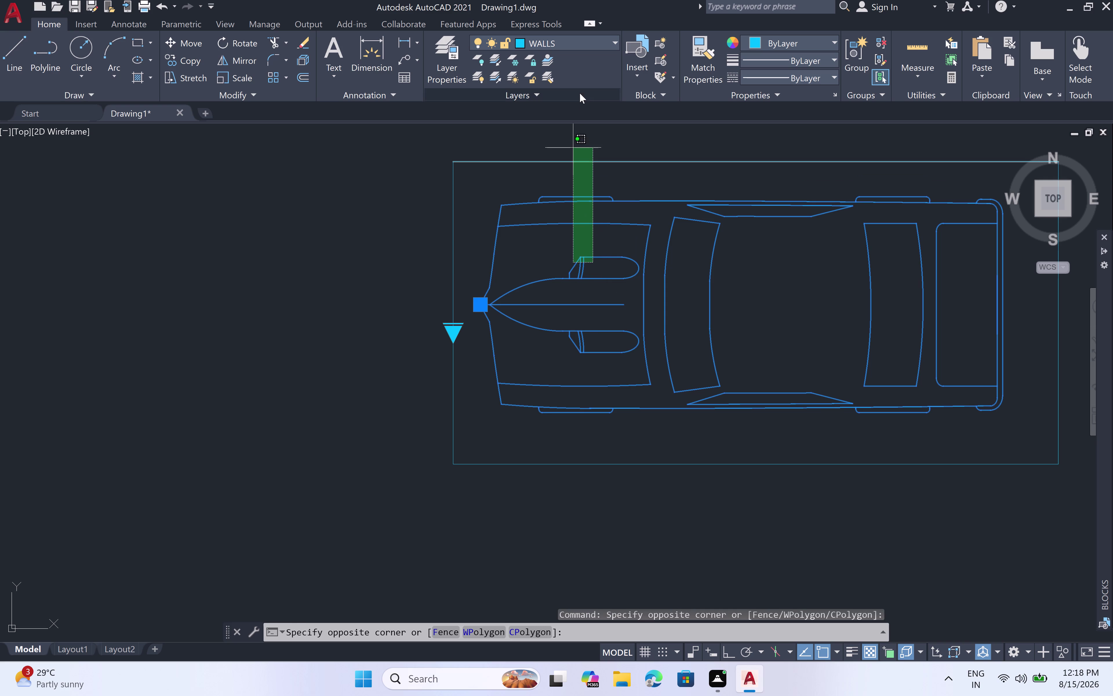
key(Escape)
key(Escape)
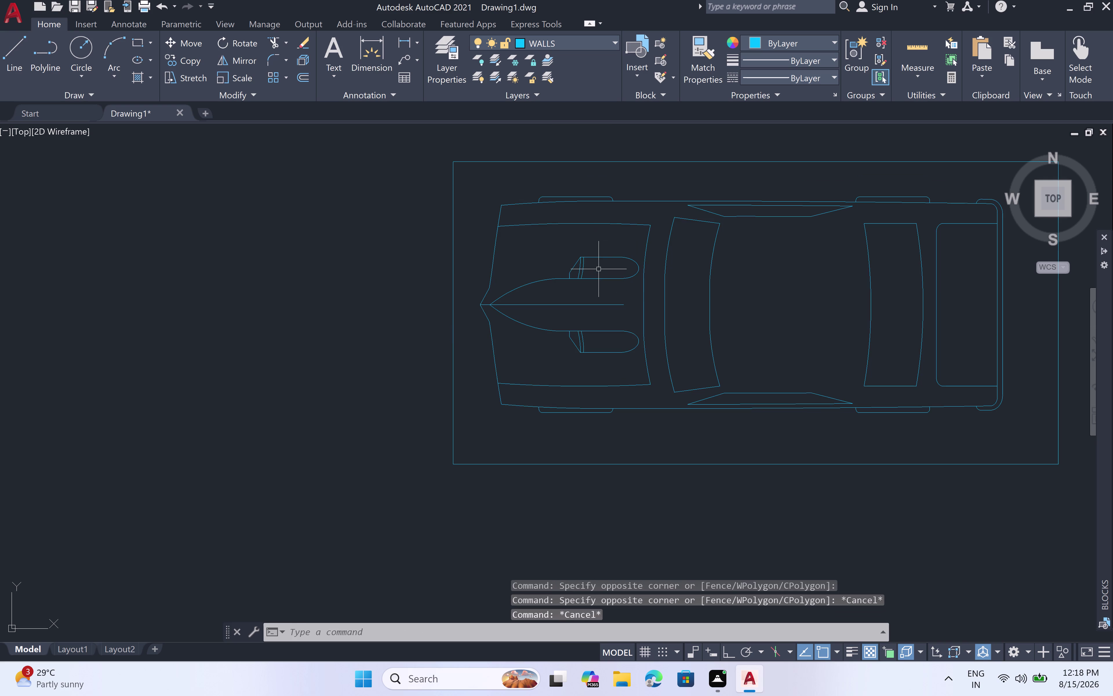
click(598, 269)
click(596, 255)
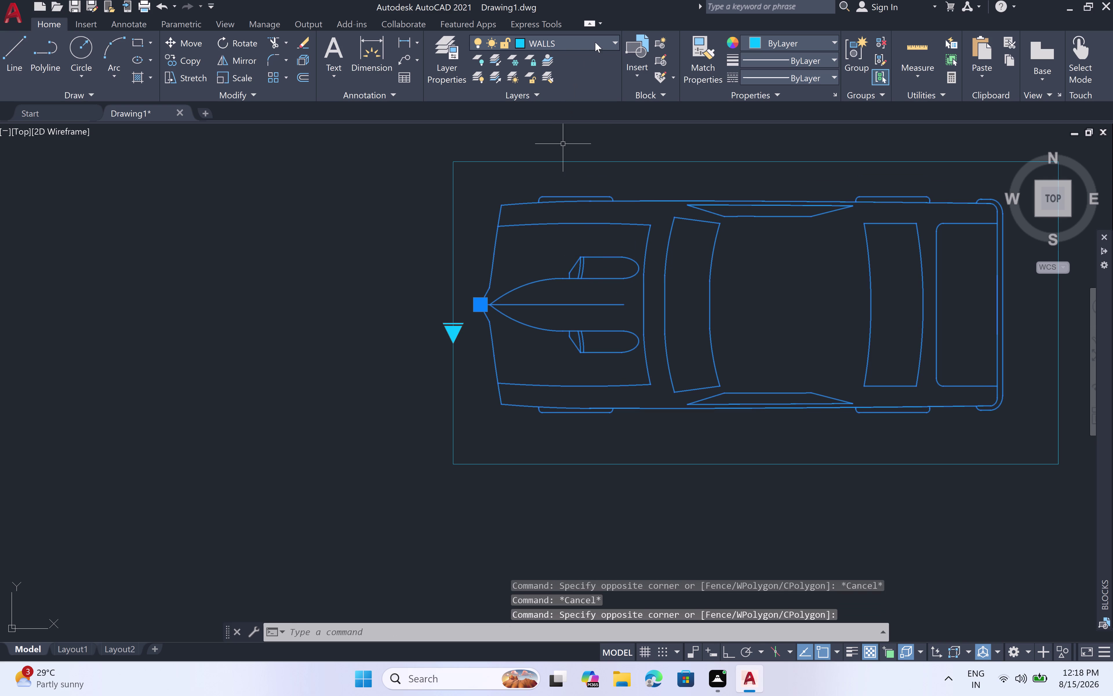
double_click(617, 40)
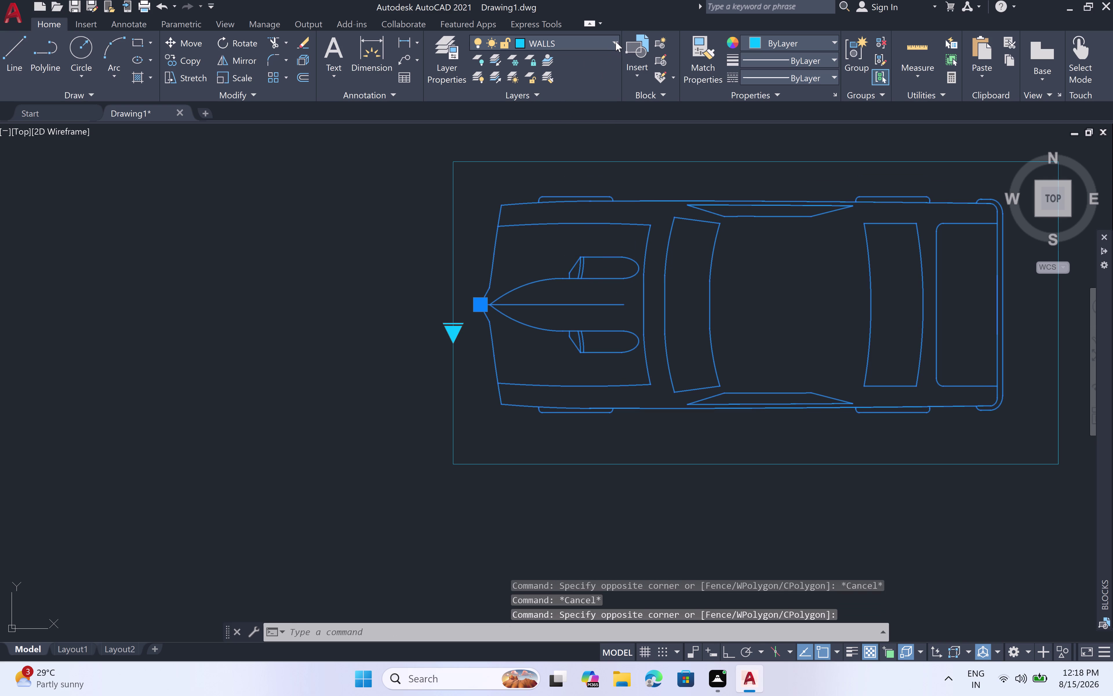
click(615, 40)
click(590, 64)
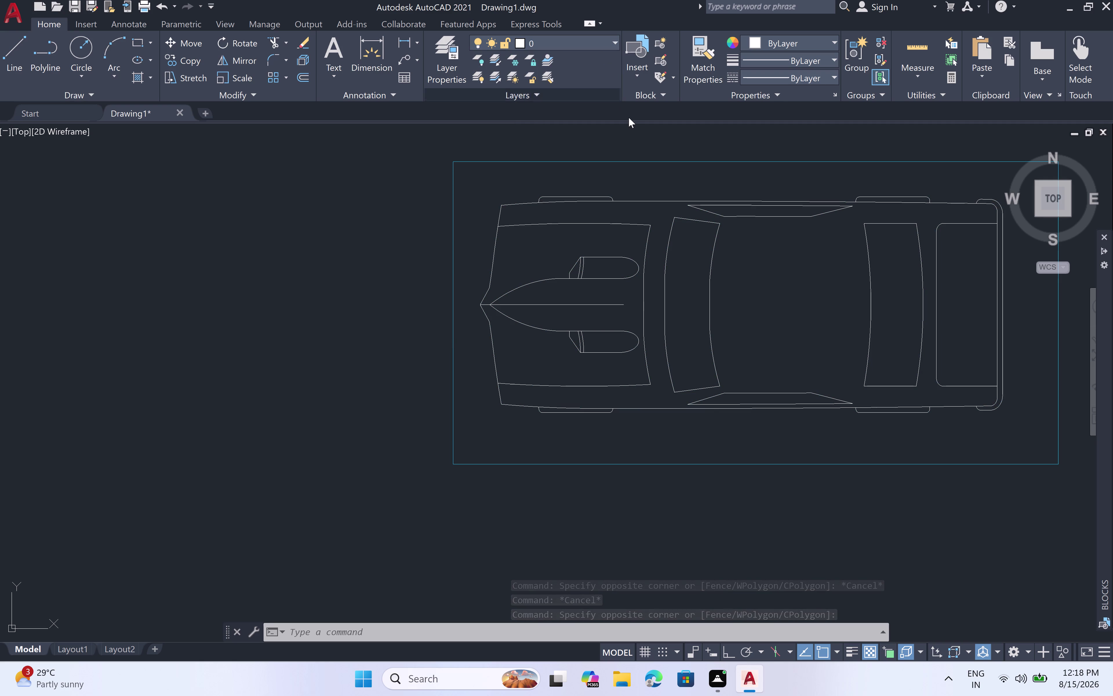
key(Escape)
key(Escape)
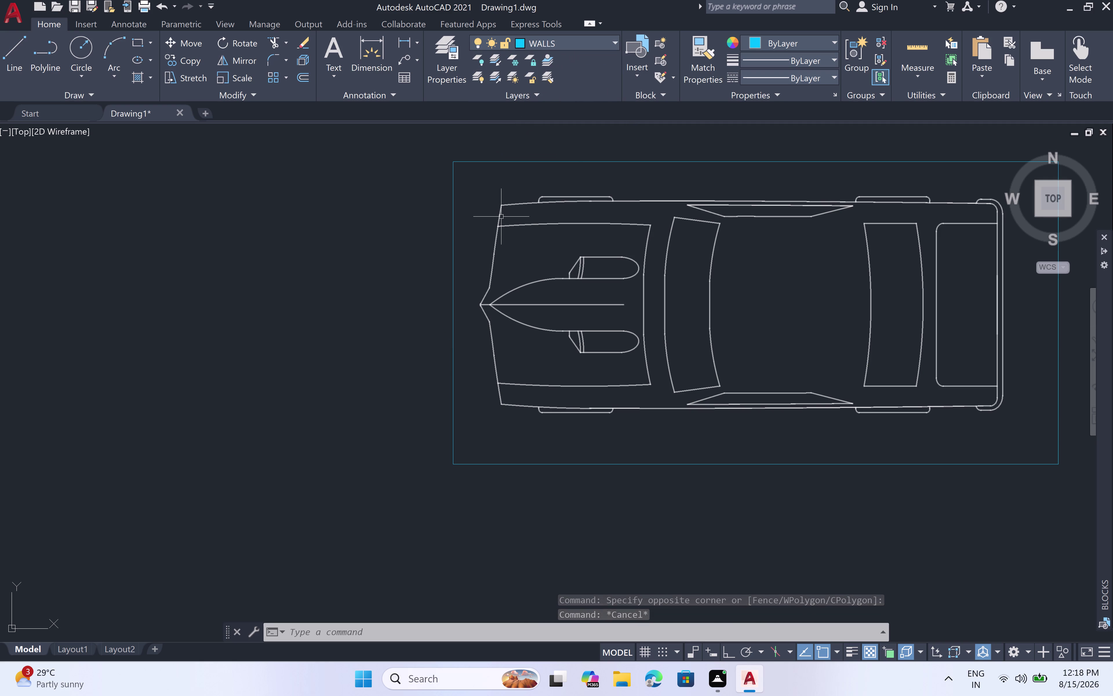
Start a line at the car's top-left corner, then cancel it.
key(l)
key(space)
click(497, 202)
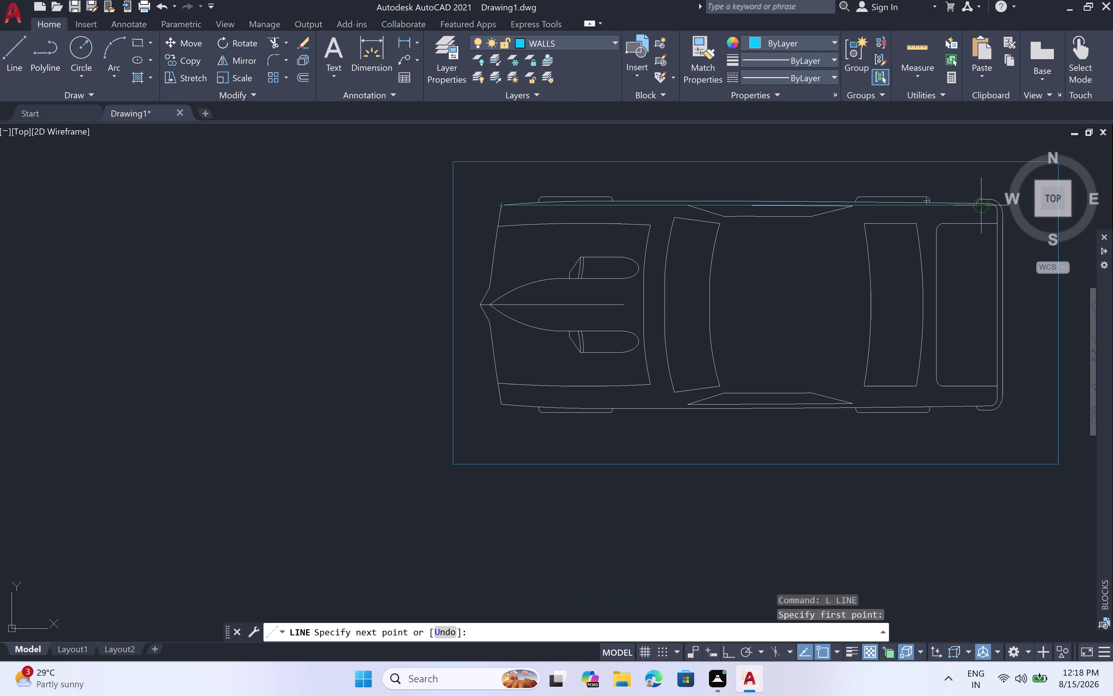
scroll(up, 3)
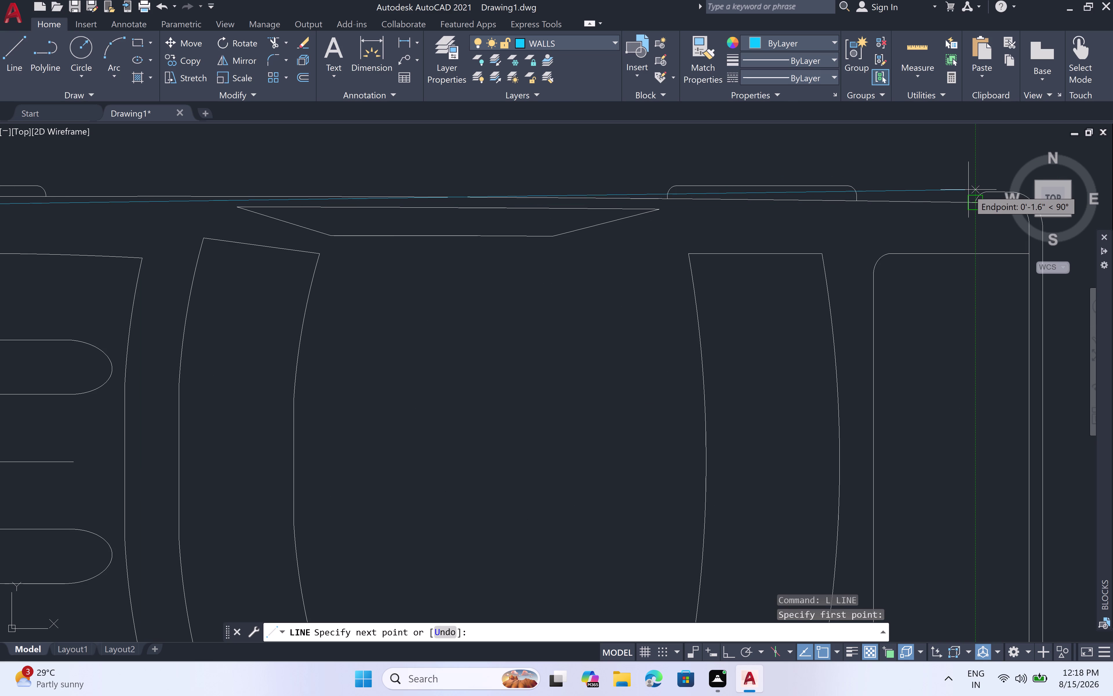
key(F8)
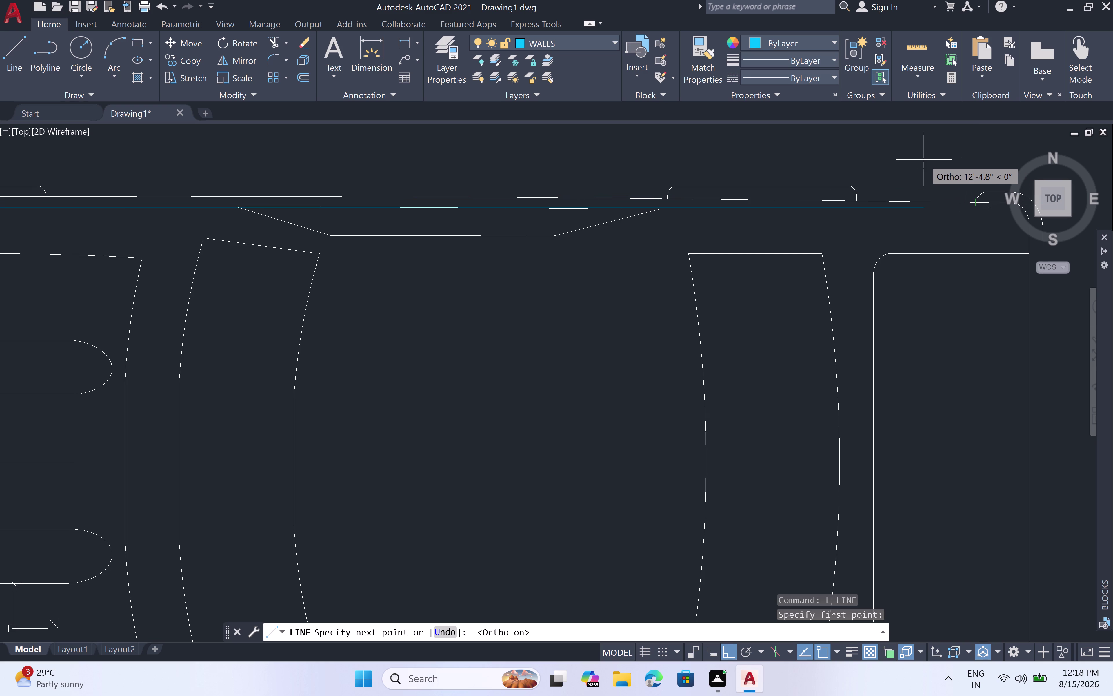
key(Escape)
Zoom and pan until the whole car drawing is centred in view.
scroll(down, 3)
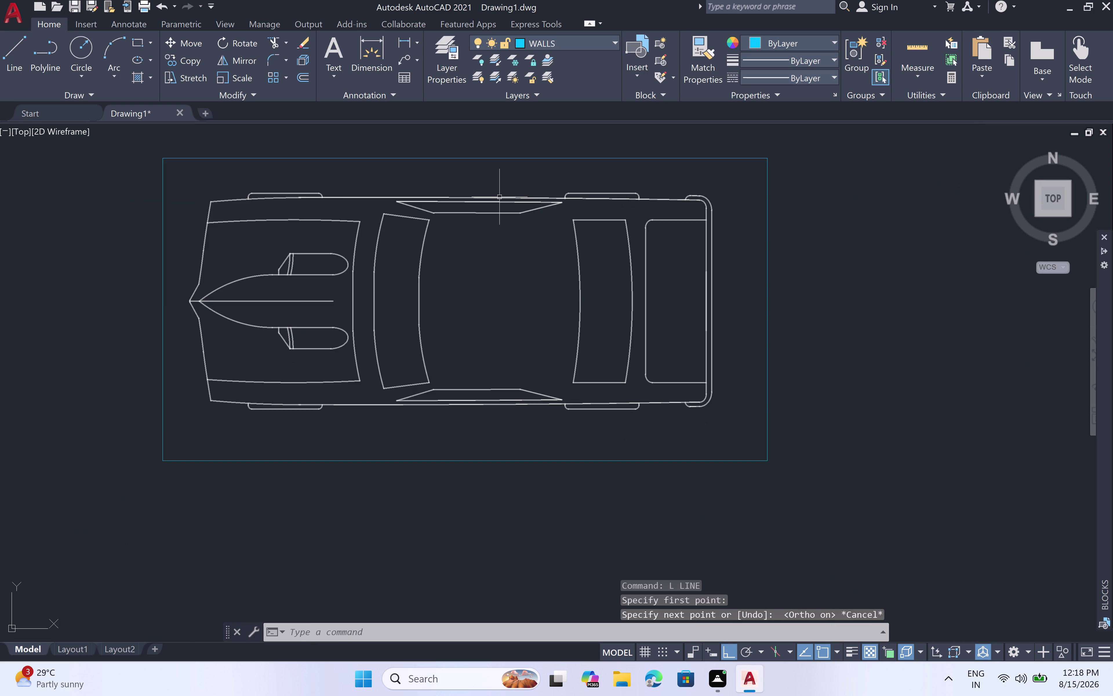
scroll(down, 3)
scroll(up, 3)
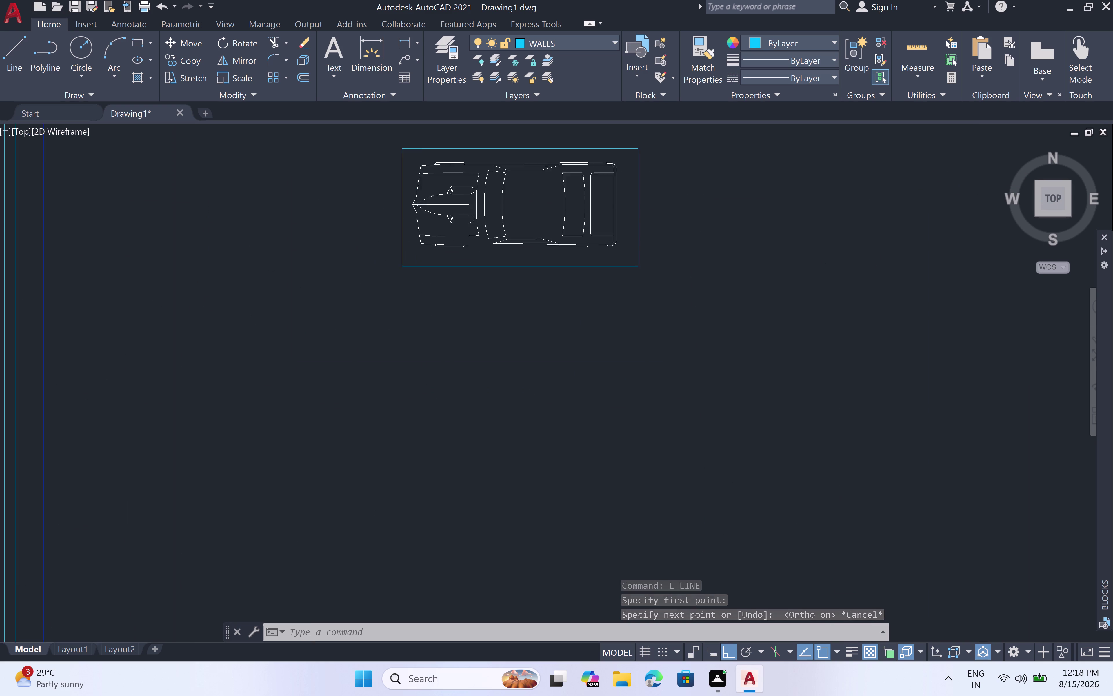
scroll(up, 3)
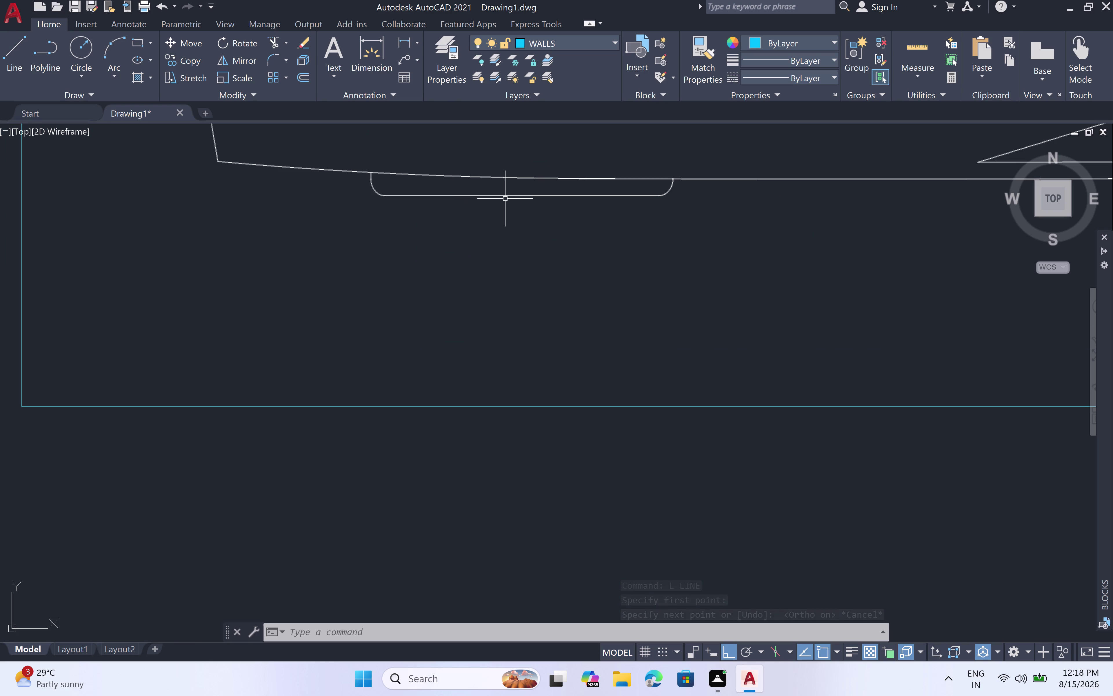
scroll(down, 3)
middle_drag(558, 187, 559, 251)
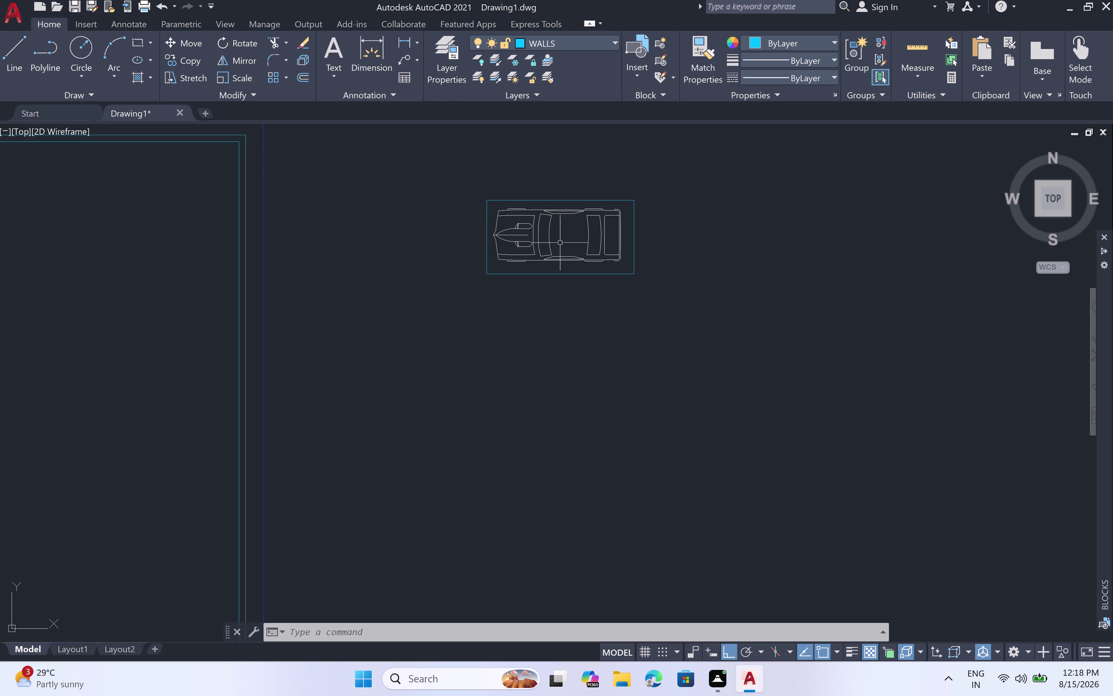
scroll(up, 3)
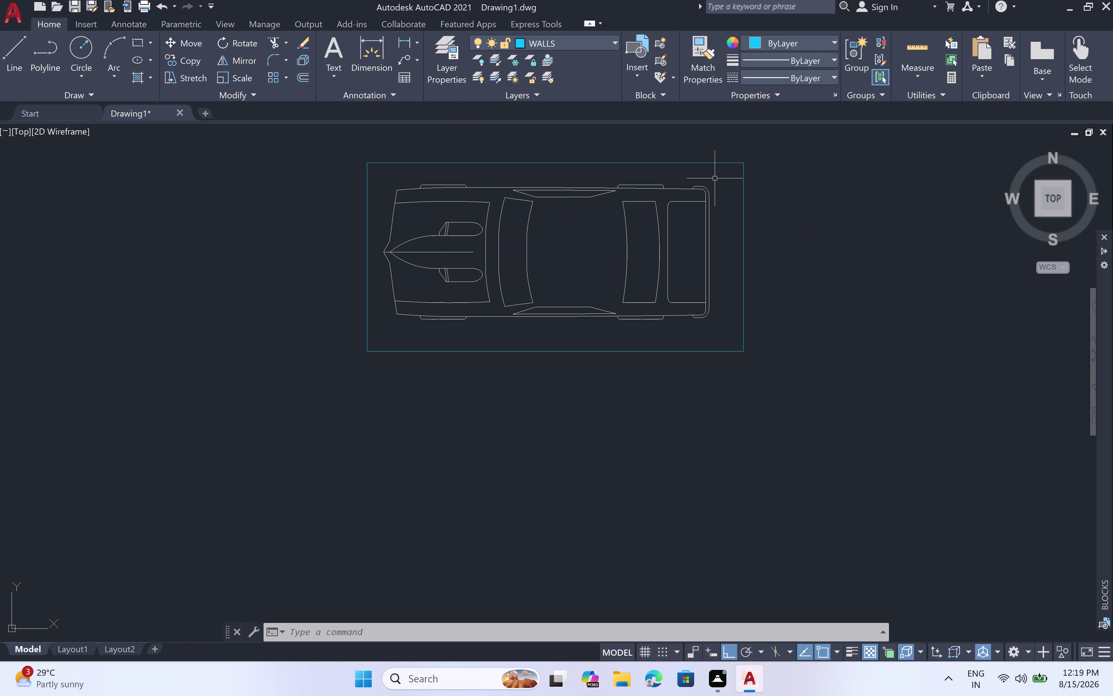
click(718, 176)
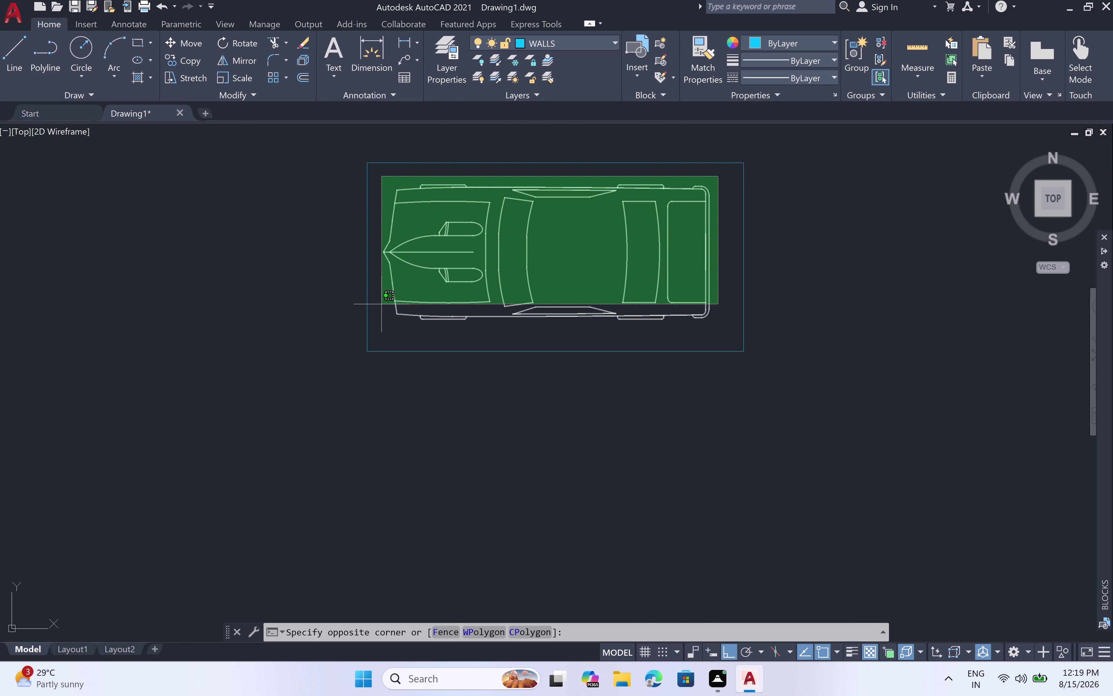
Window-select the car block and EXPLODE it into separate lines and arcs.
click(384, 329)
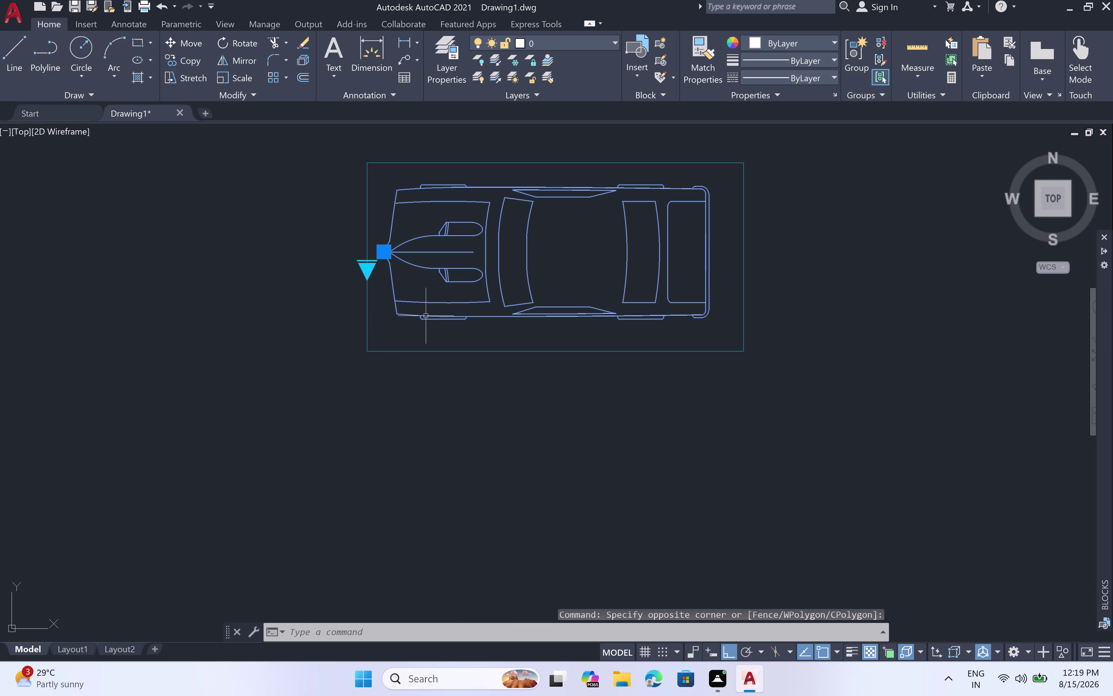
key(e)
key(x)
key(p)
key(l)
key(o)
key(d)
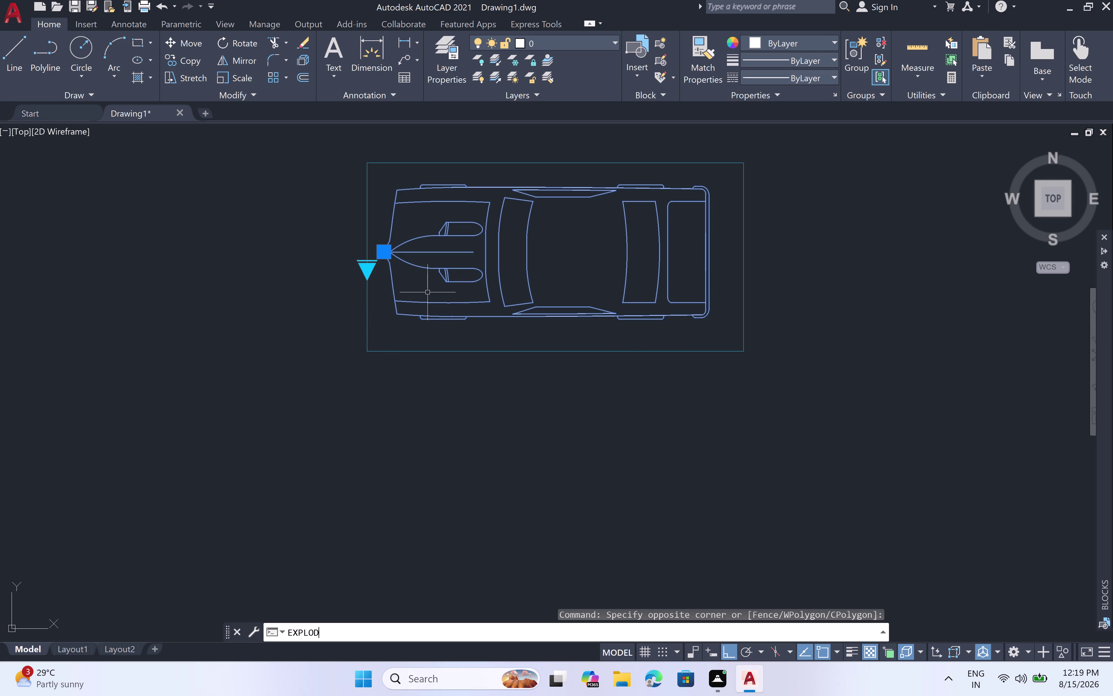
text(E)
key(space)
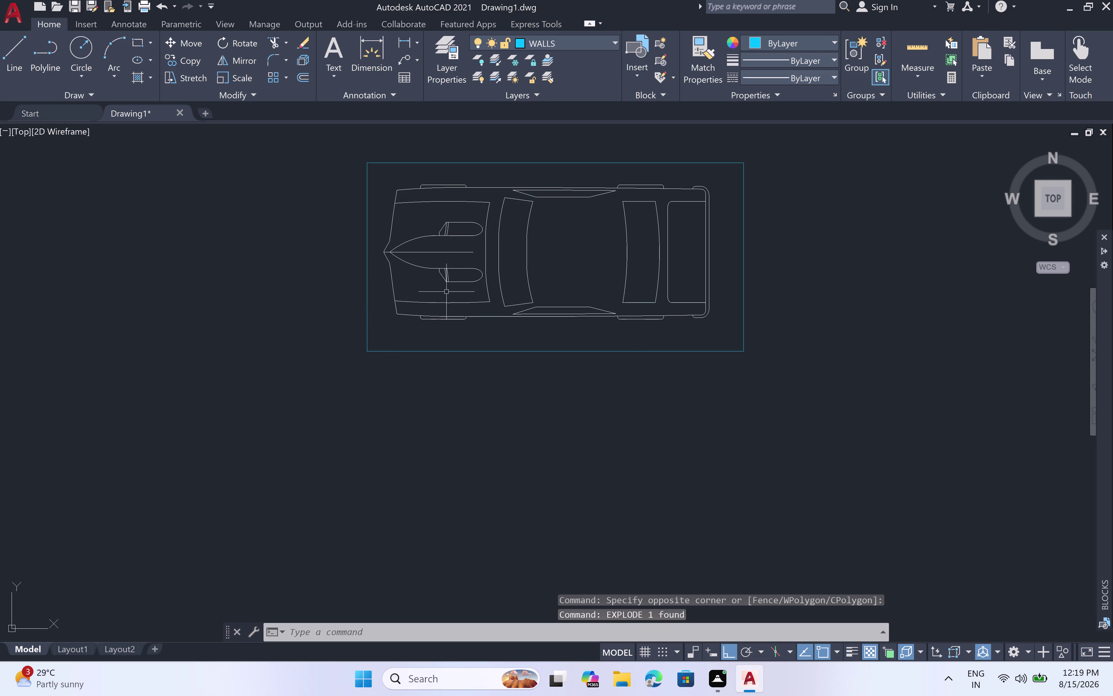
scroll(up, 3)
scroll(up, 3)
click(491, 323)
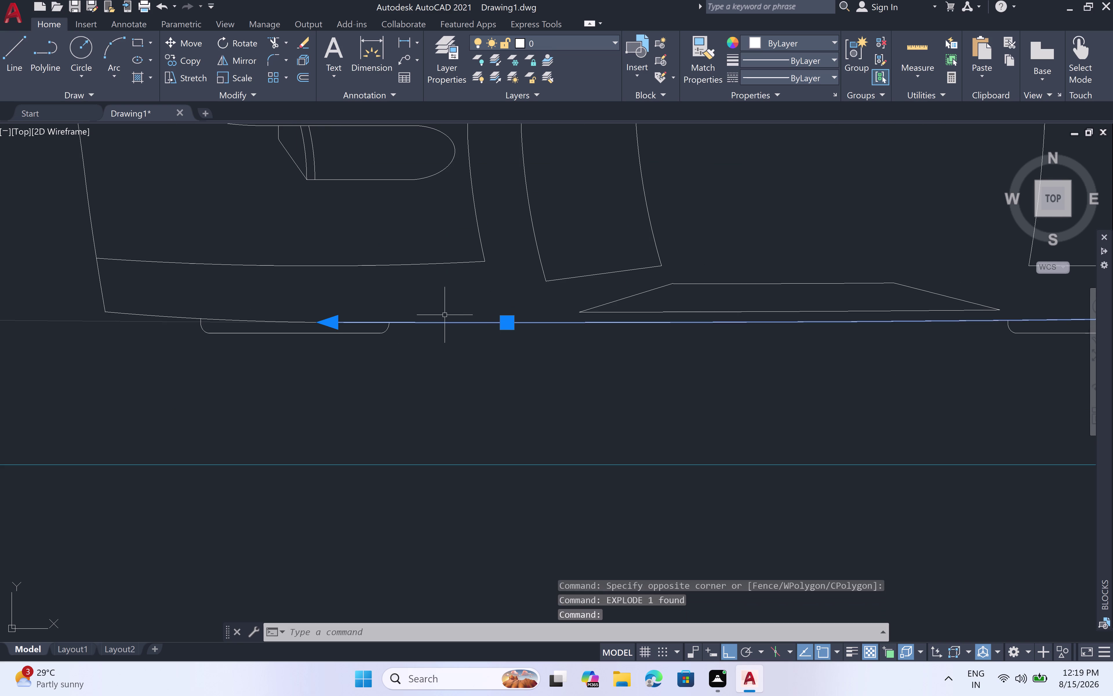
Add the lower body outline, rear wheel line, corner arc and another wheel piece to the selection.
click(250, 321)
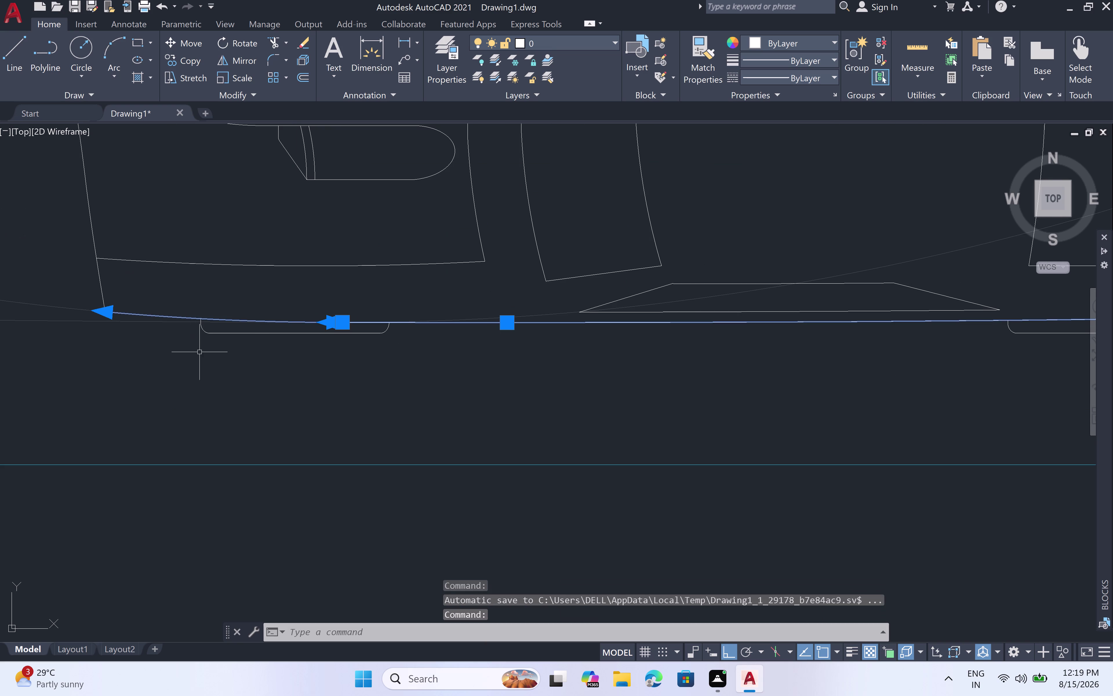
click(215, 333)
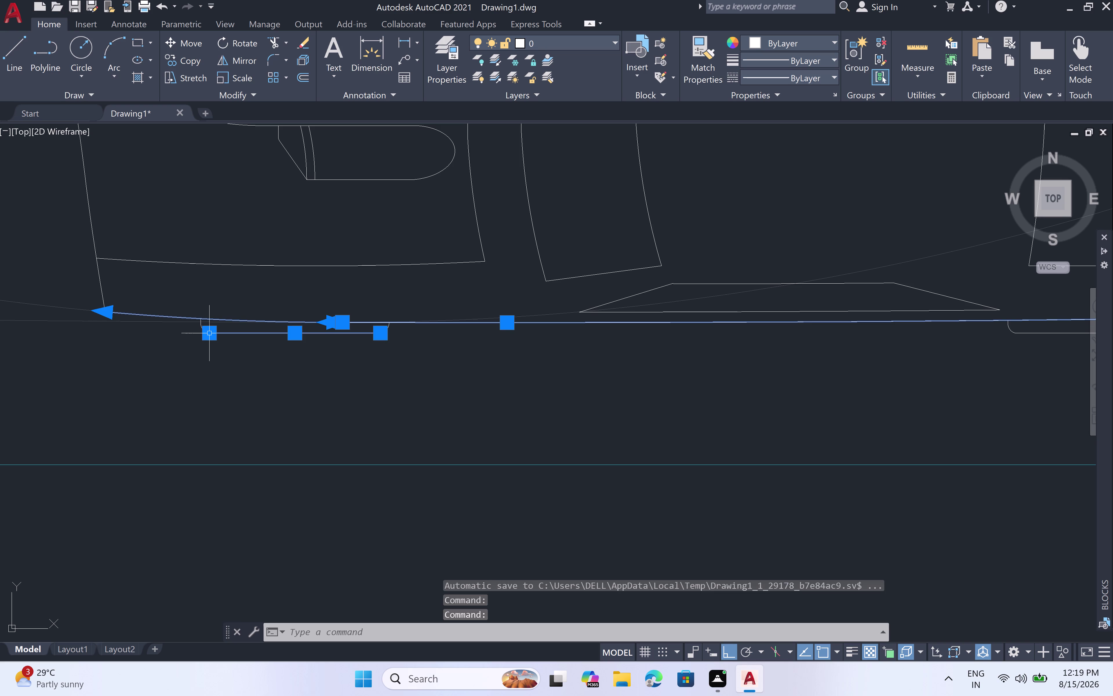
scroll(up, 3)
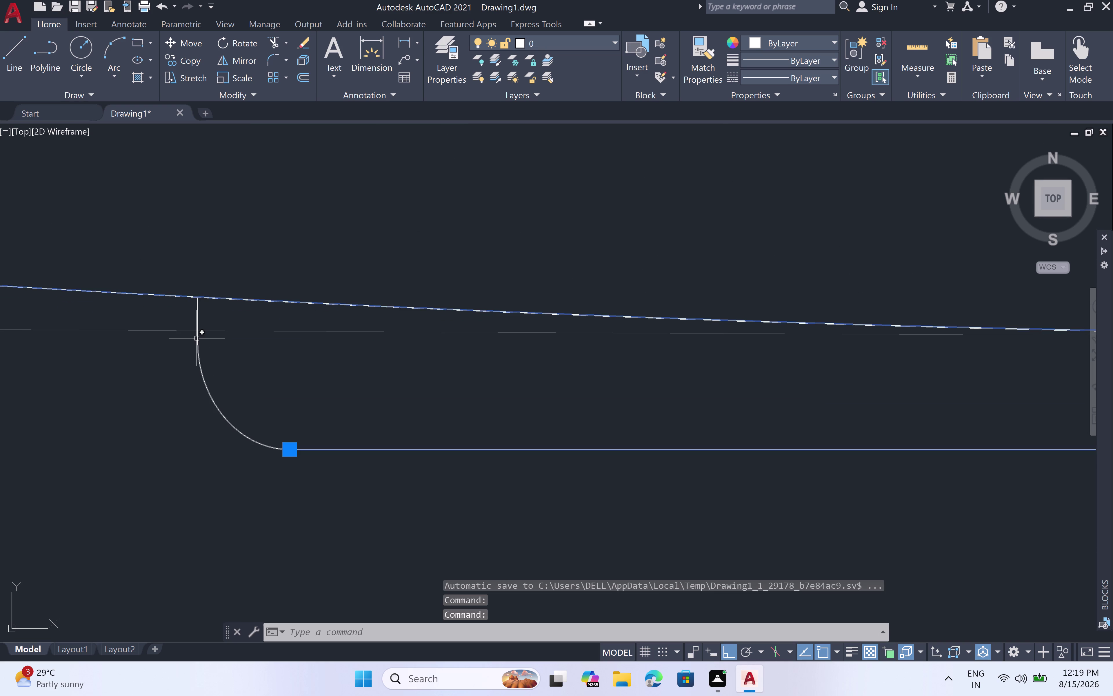
click(198, 340)
scroll(down, 3)
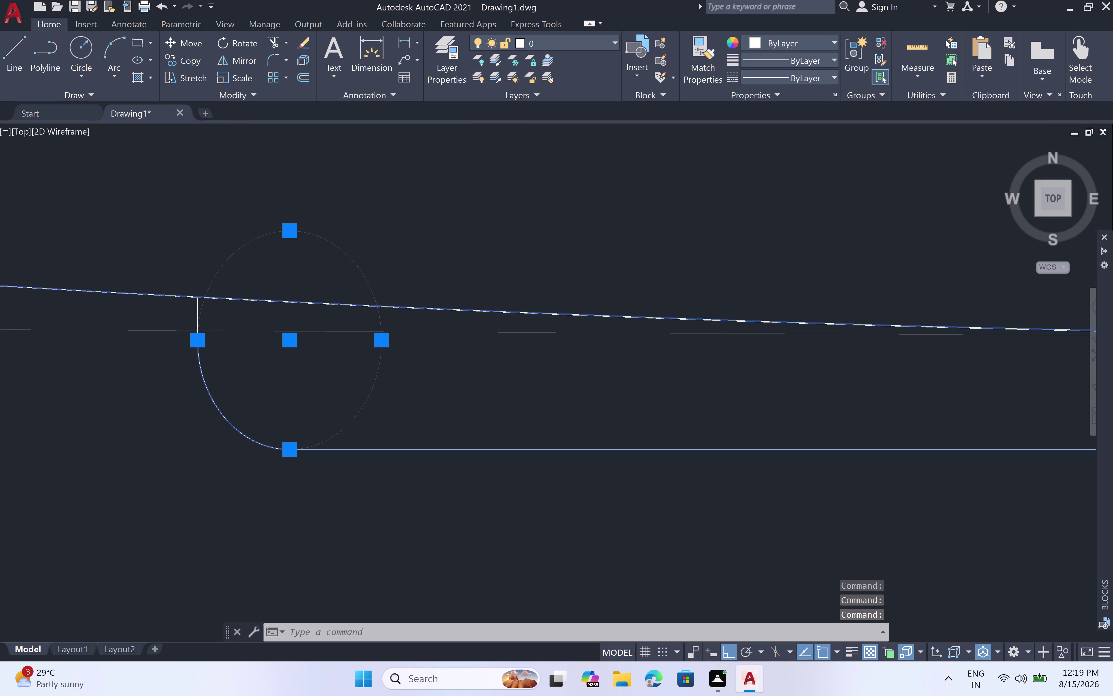
scroll(down, 3)
scroll(up, 3)
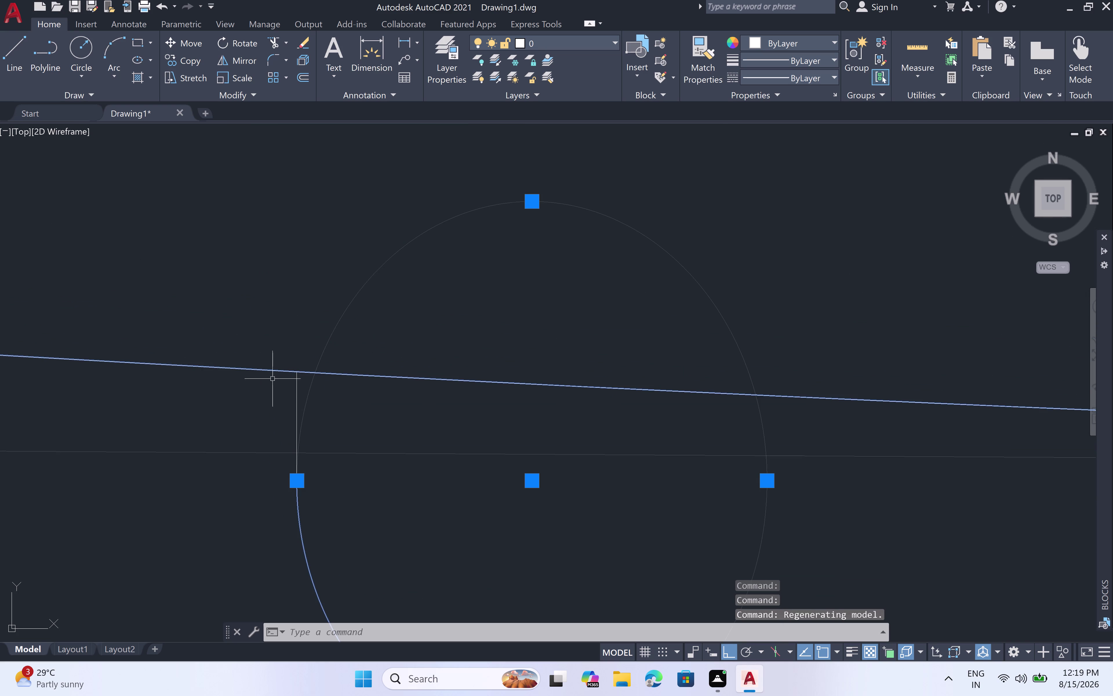
click(298, 405)
Add the front arc of the lower edge and display the selection's shared properties.
scroll(down, 3)
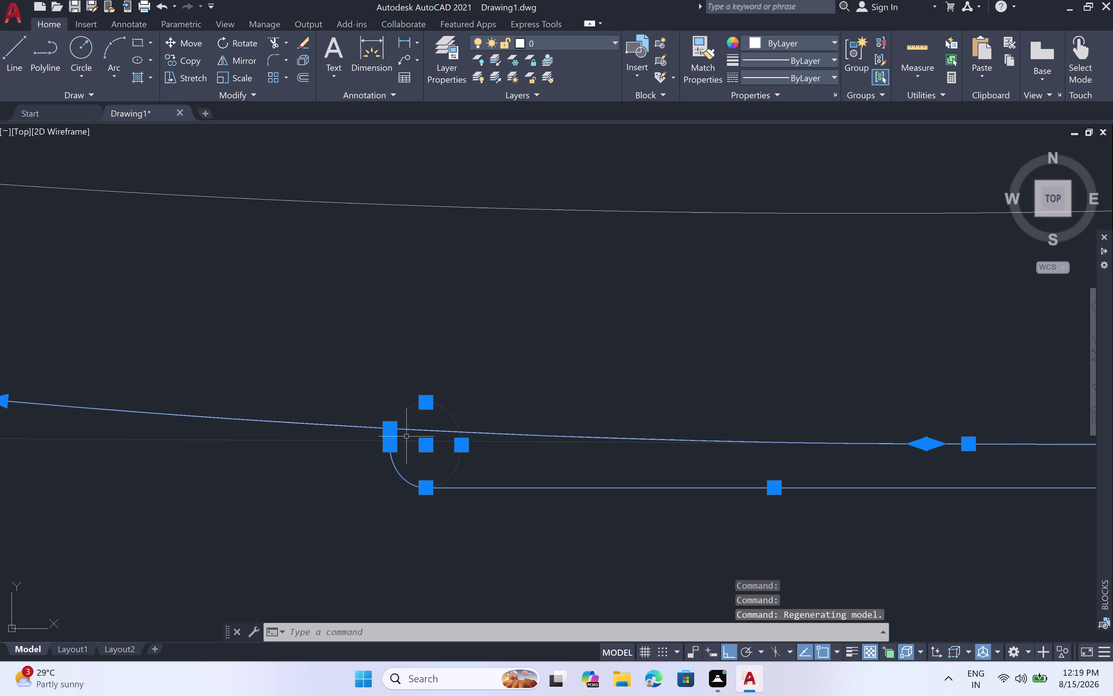
scroll(down, 3)
middle_drag(842, 487, 828, 486)
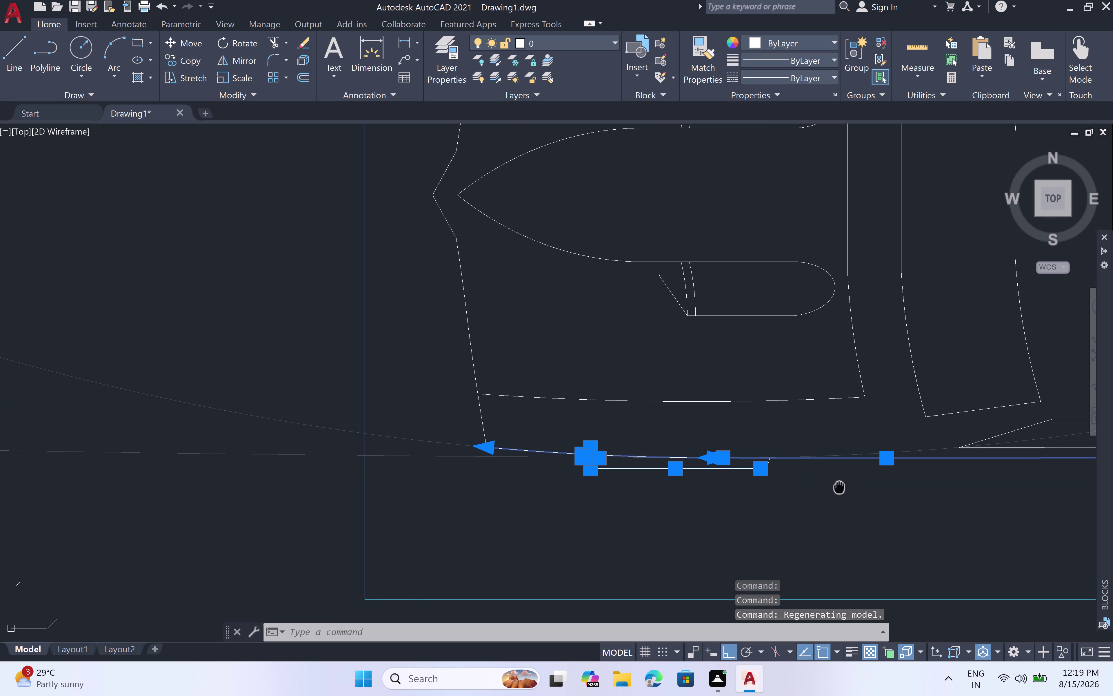
middle_drag(828, 486, 712, 485)
scroll(up, 3)
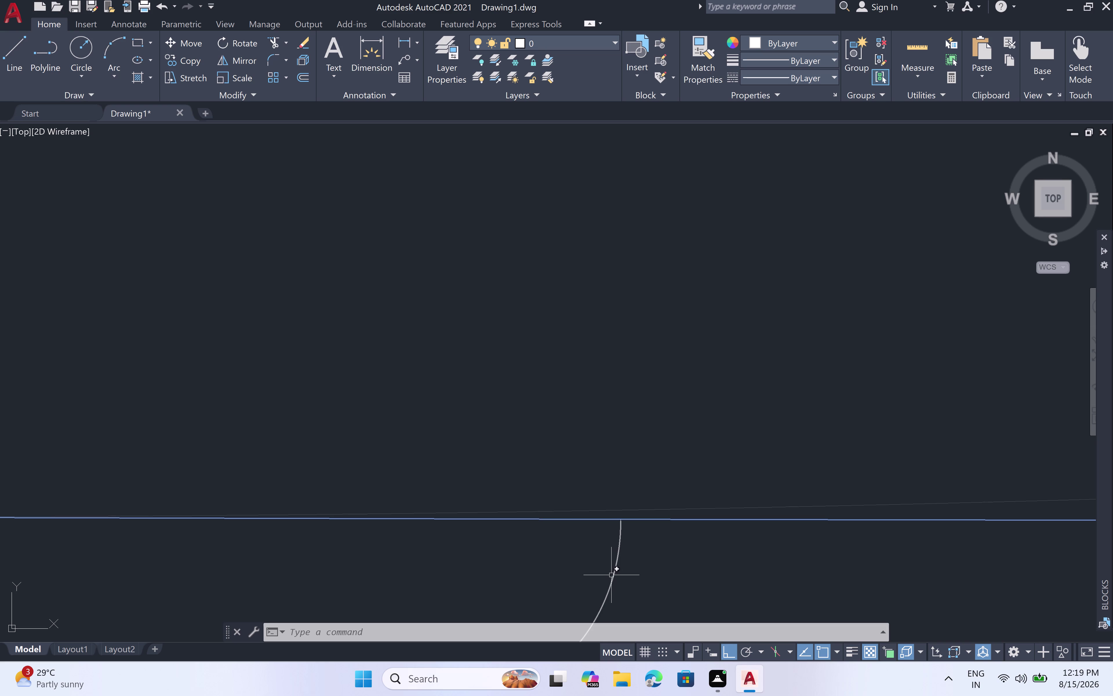
double_click(612, 575)
Zoom out to the whole car and pick a bottom line and two corner arcs.
scroll(down, 3)
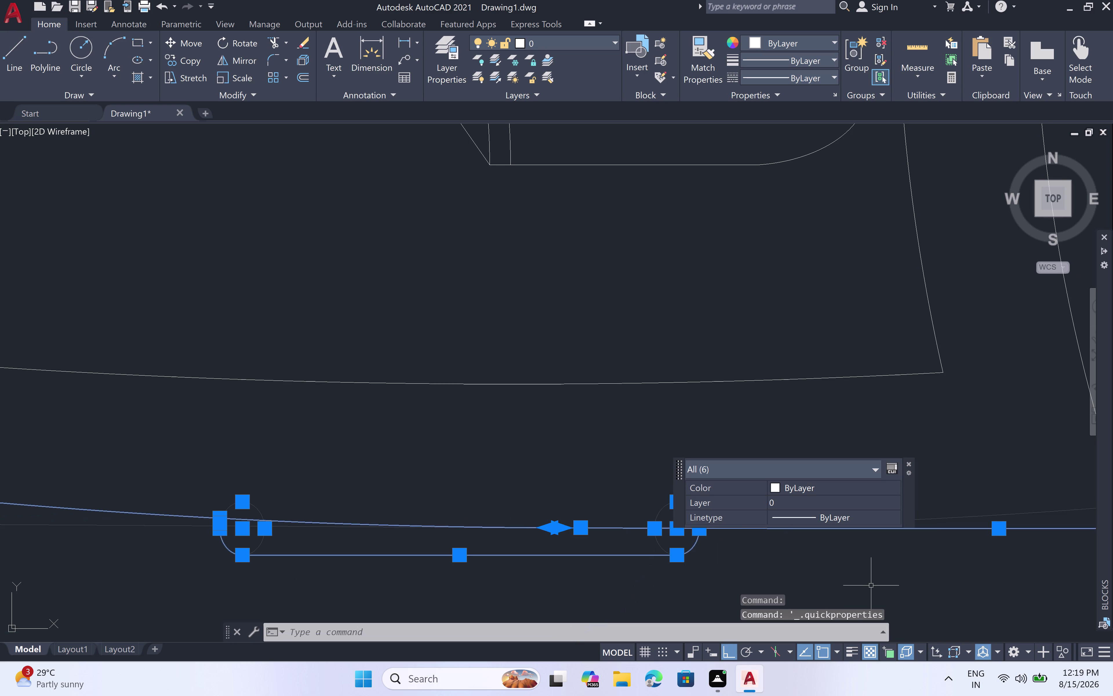
middle_drag(905, 587, 240, 488)
scroll(down, 3)
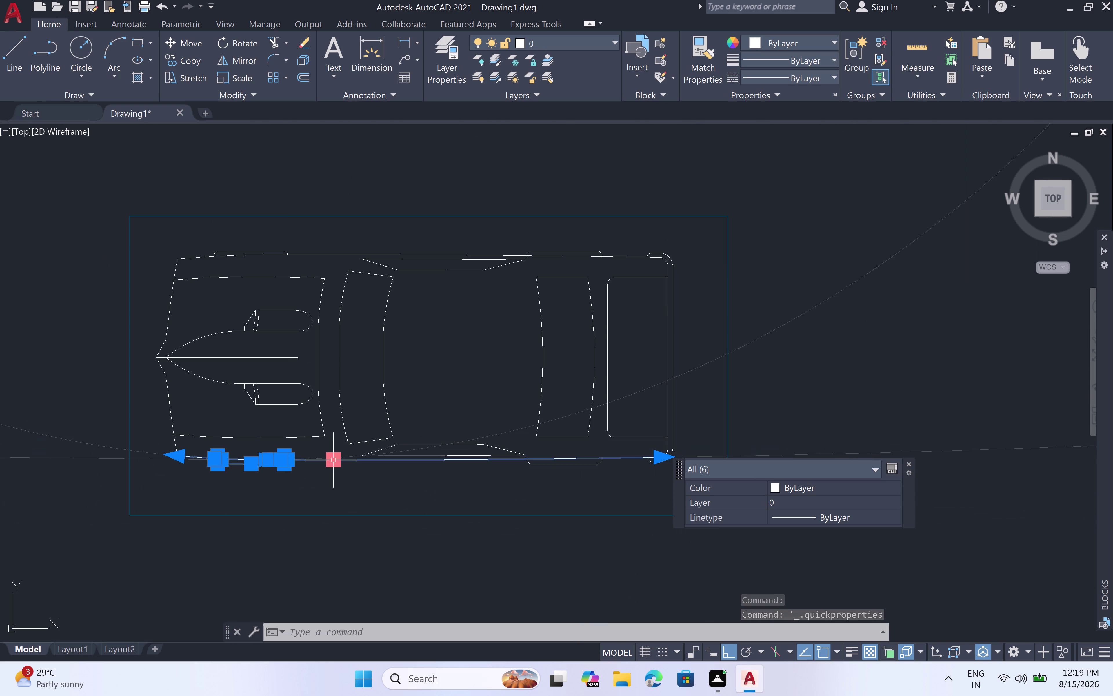
scroll(up, 3)
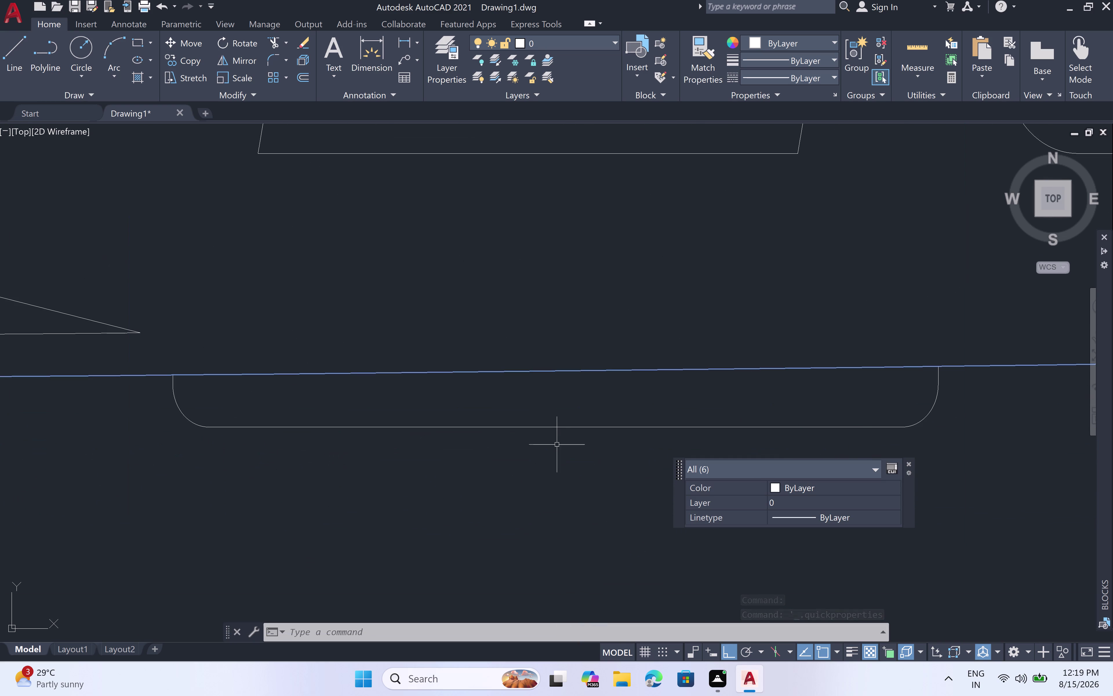
click(553, 428)
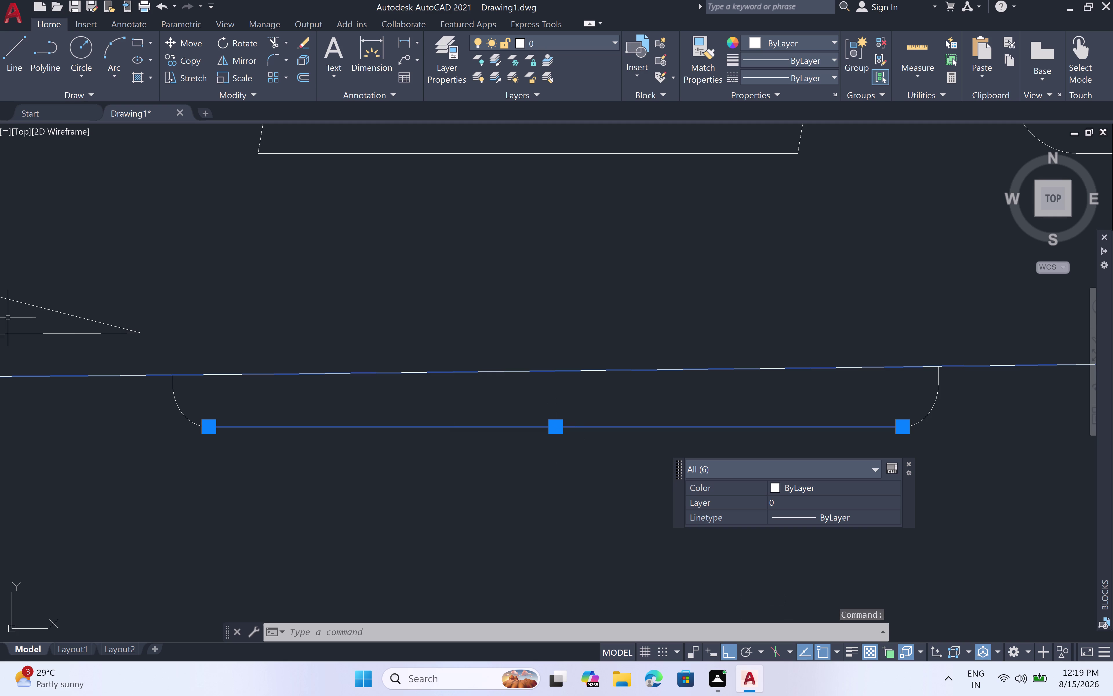
click(174, 395)
click(934, 400)
Add the front wheel's bottom line and its corner arcs along the lower edge.
scroll(down, 3)
middle_drag(1006, 419, 566, 415)
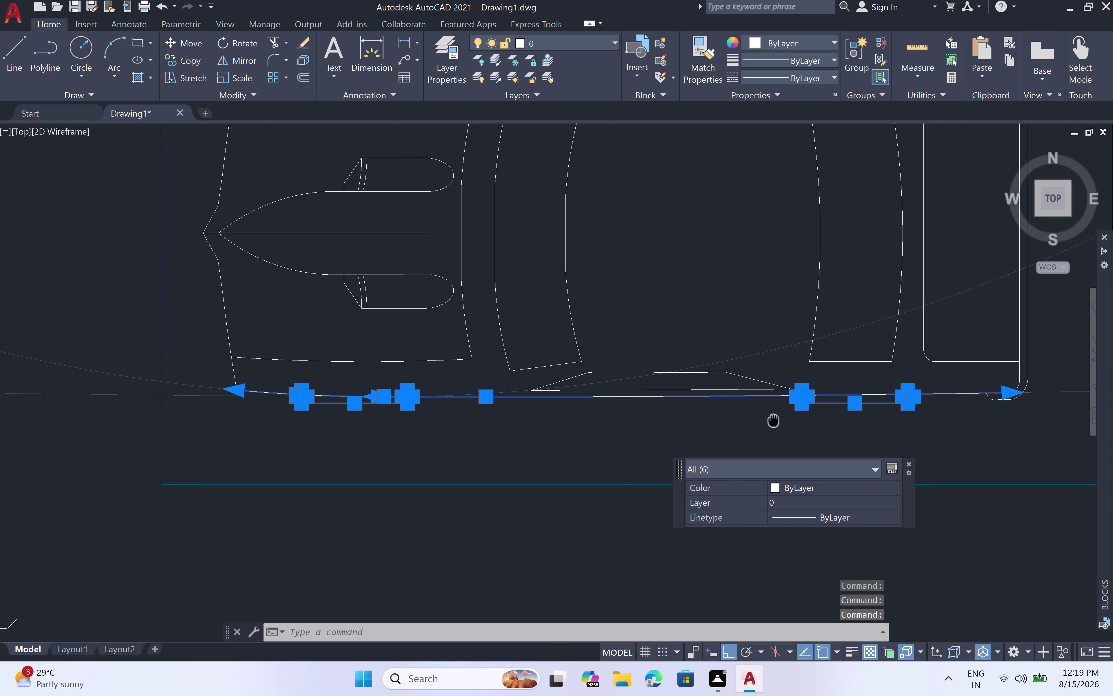
middle_drag(566, 416, 542, 414)
scroll(up, 3)
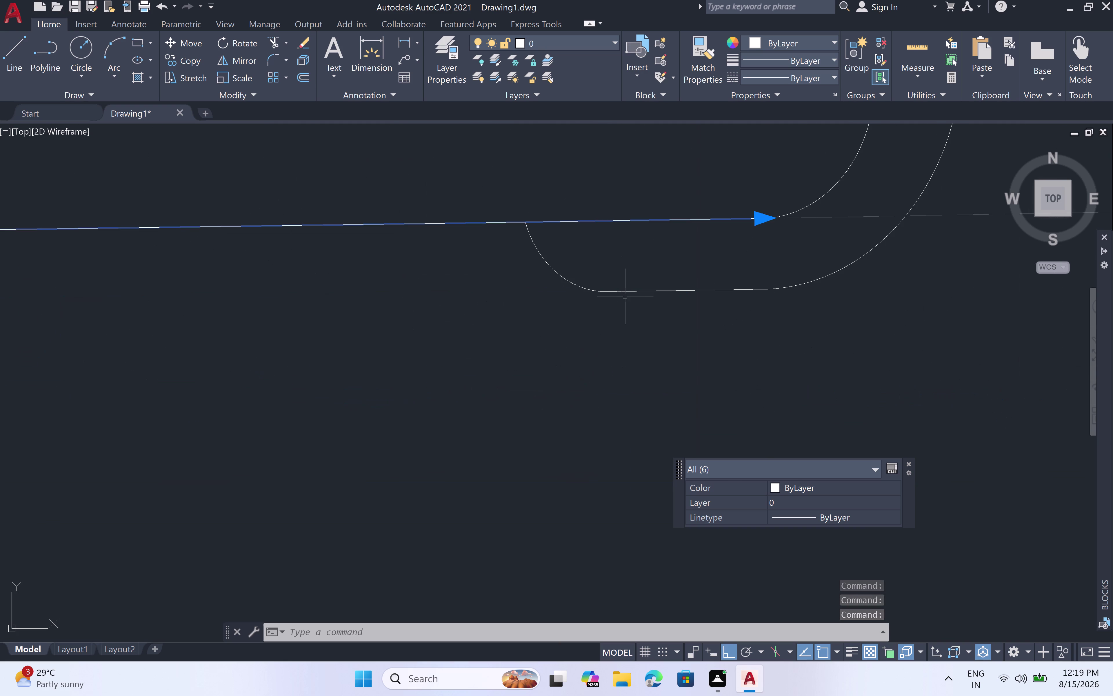
click(627, 292)
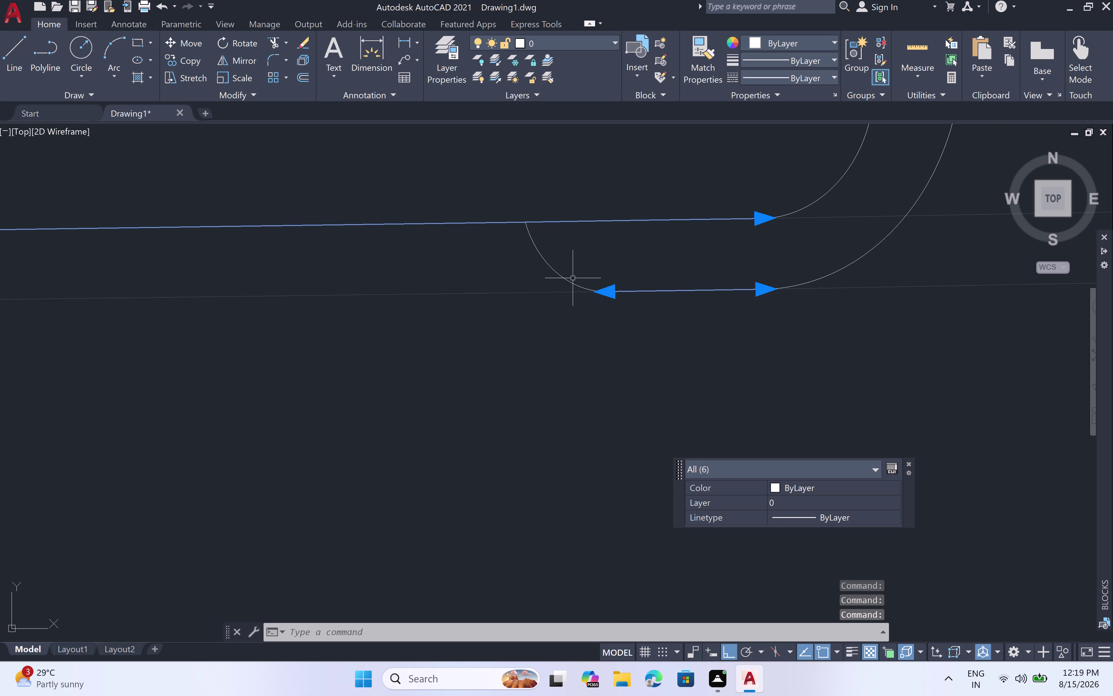
click(558, 269)
click(549, 276)
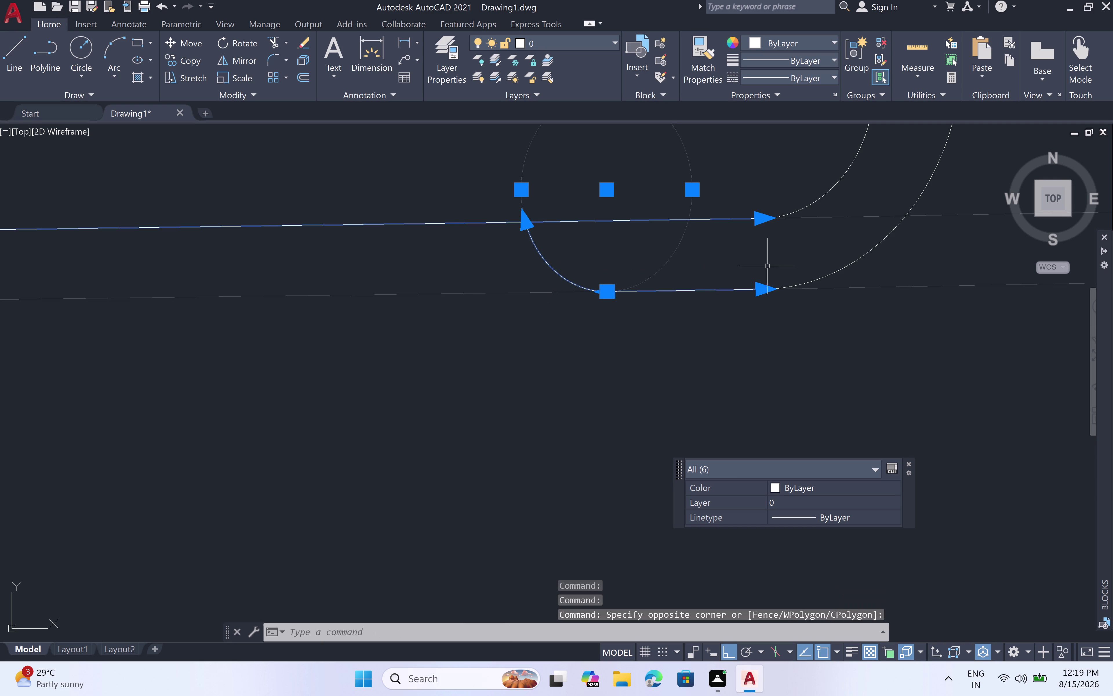
click(867, 255)
Add the car's rear edge lines and a rounded corner arc to the selection.
scroll(down, 3)
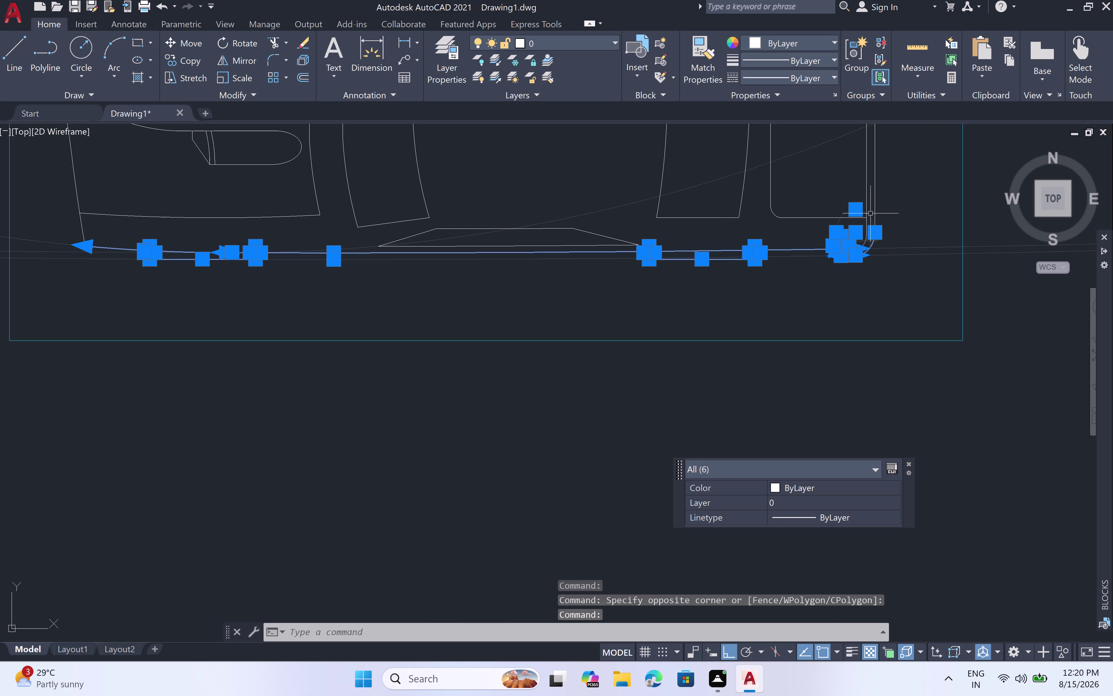
middle_drag(875, 208, 843, 270)
scroll(up, 3)
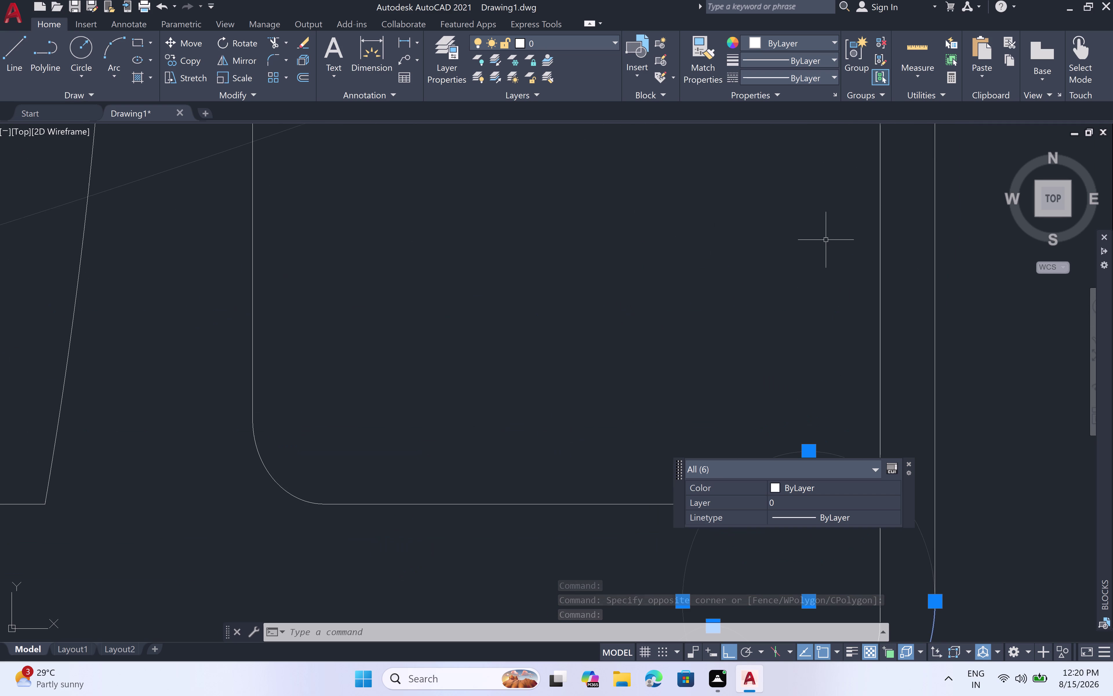
double_click(878, 249)
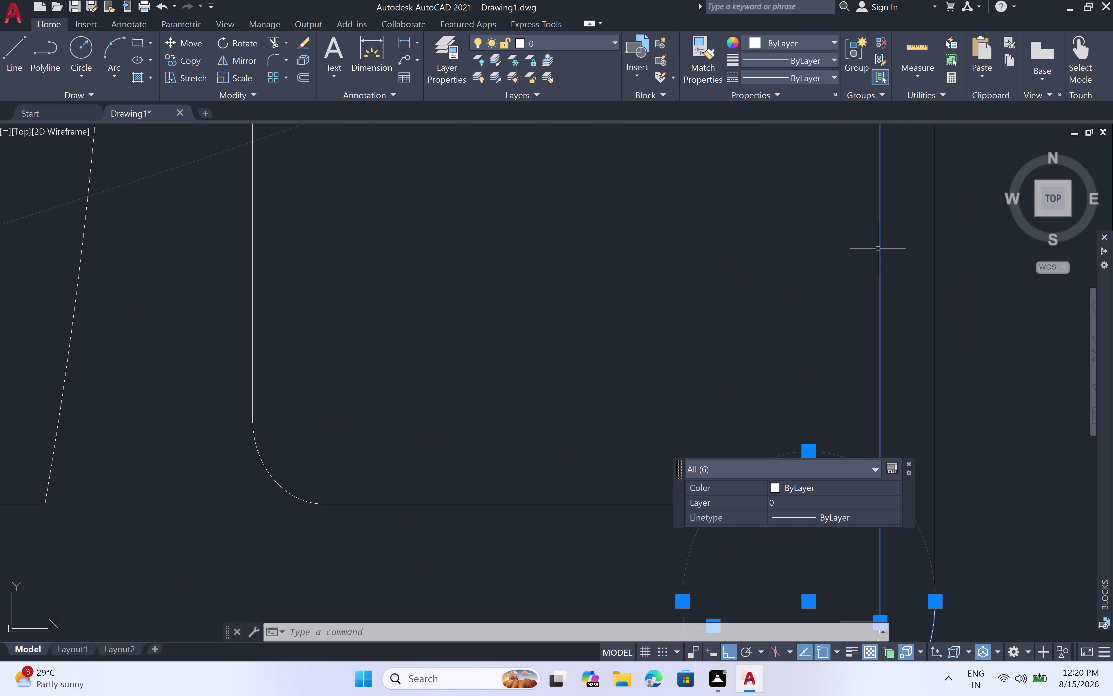
click(937, 251)
scroll(down, 3)
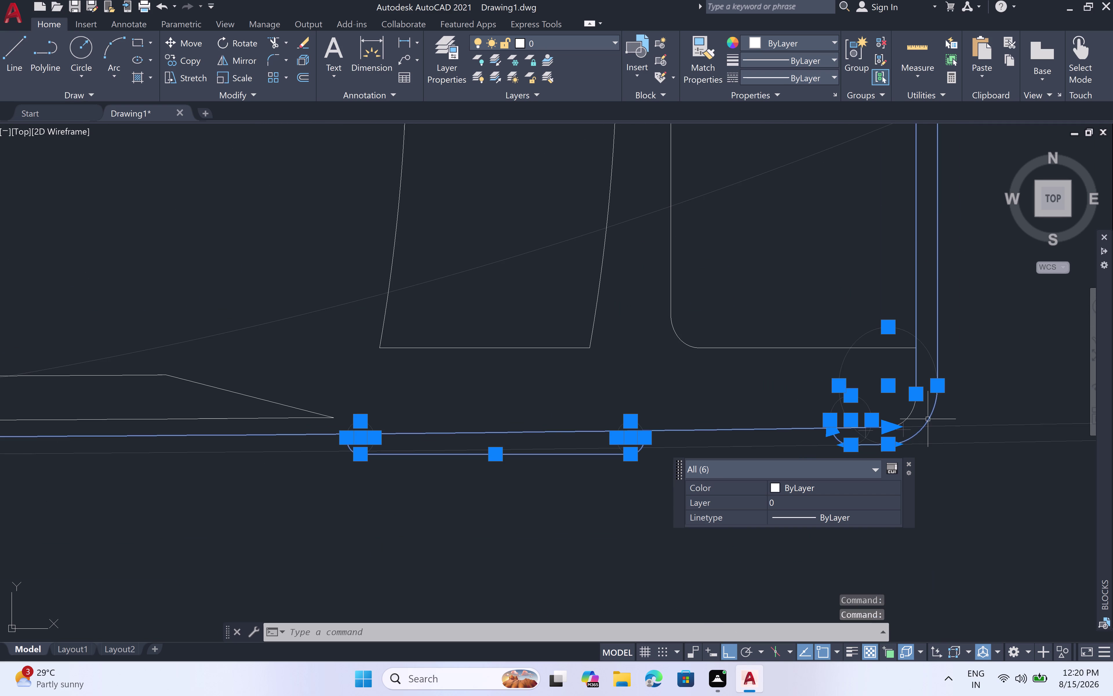
scroll(up, 3)
click(884, 400)
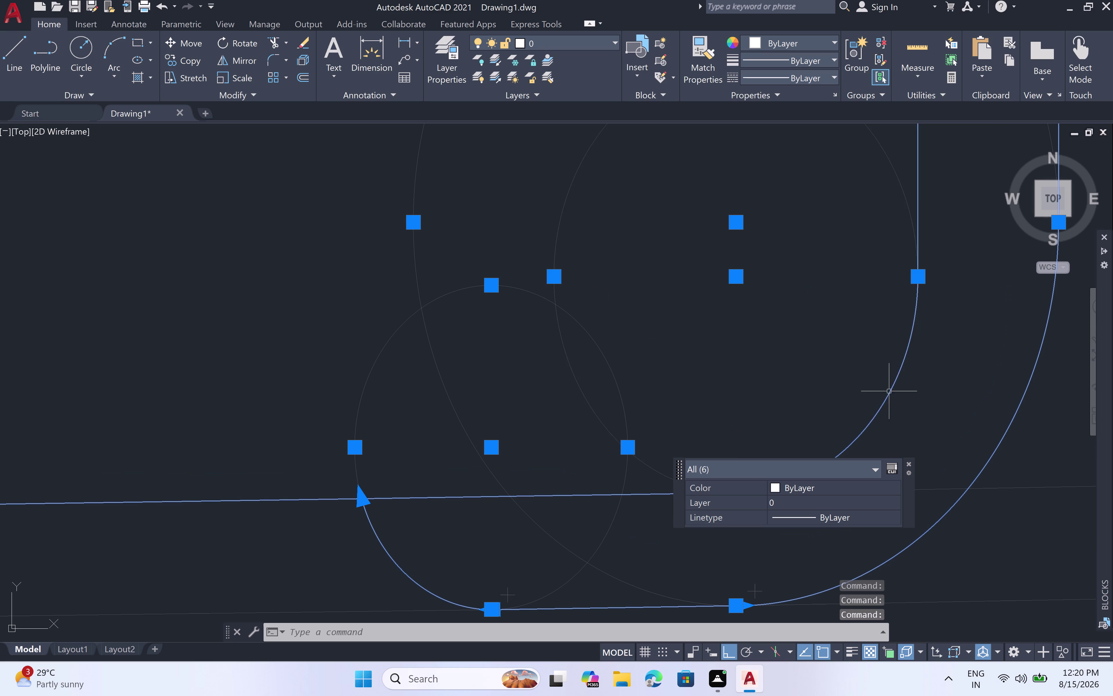
Add the long top edge line plus the small and inner rear corner arcs.
scroll(down, 3)
scroll(down, 3)
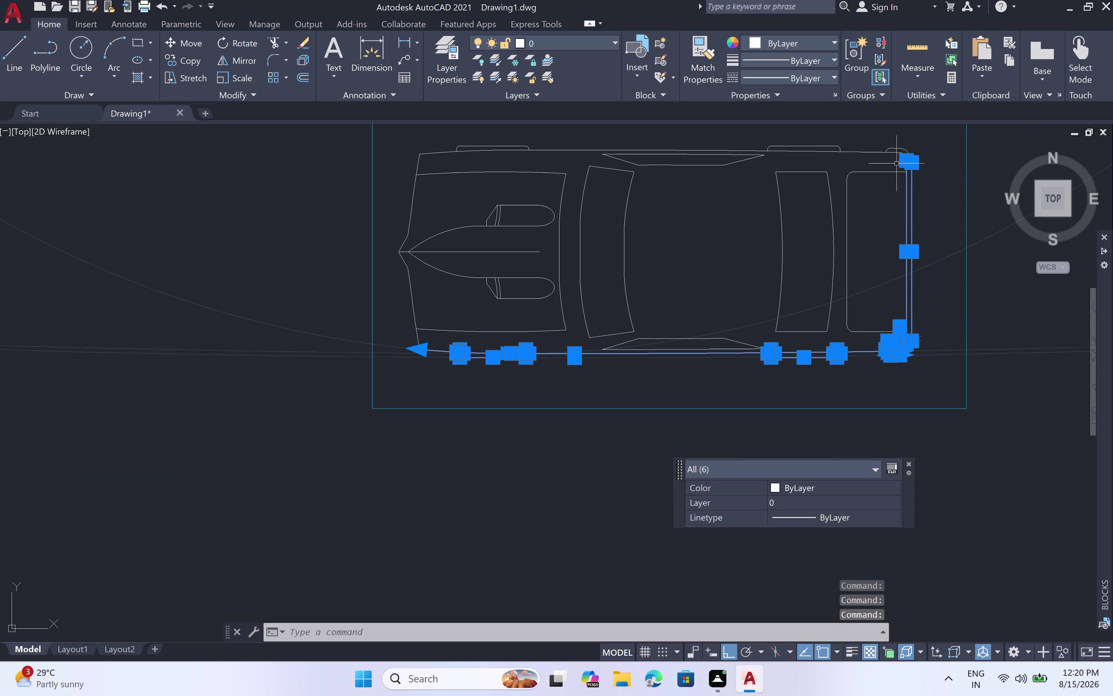
middle_drag(865, 167, 869, 300)
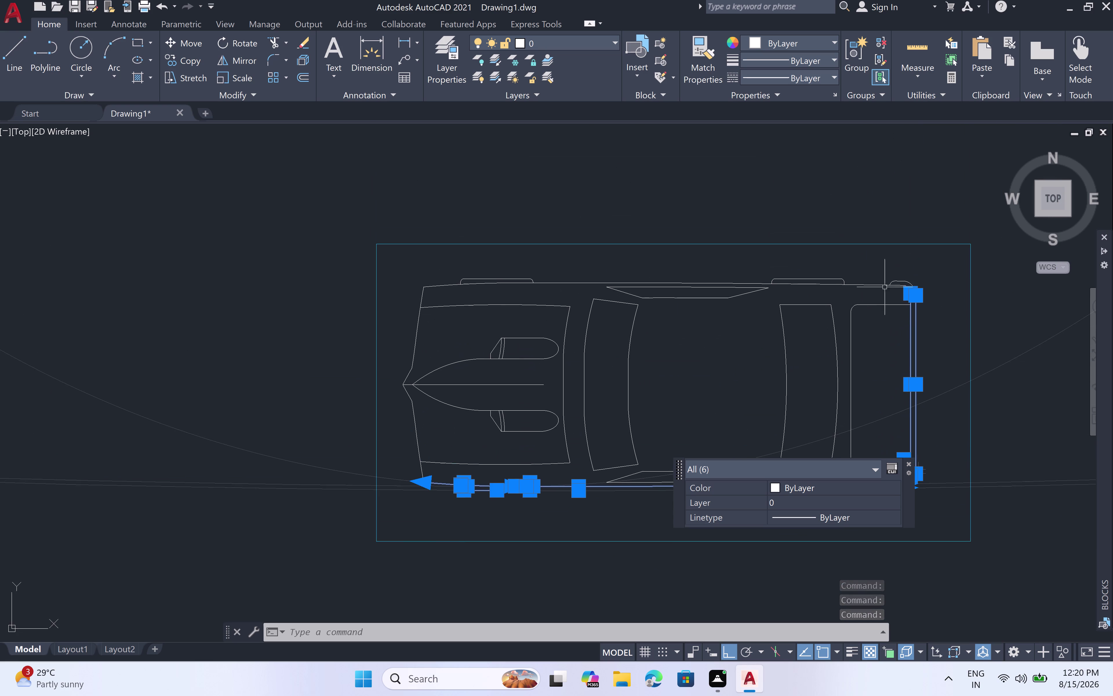
scroll(up, 3)
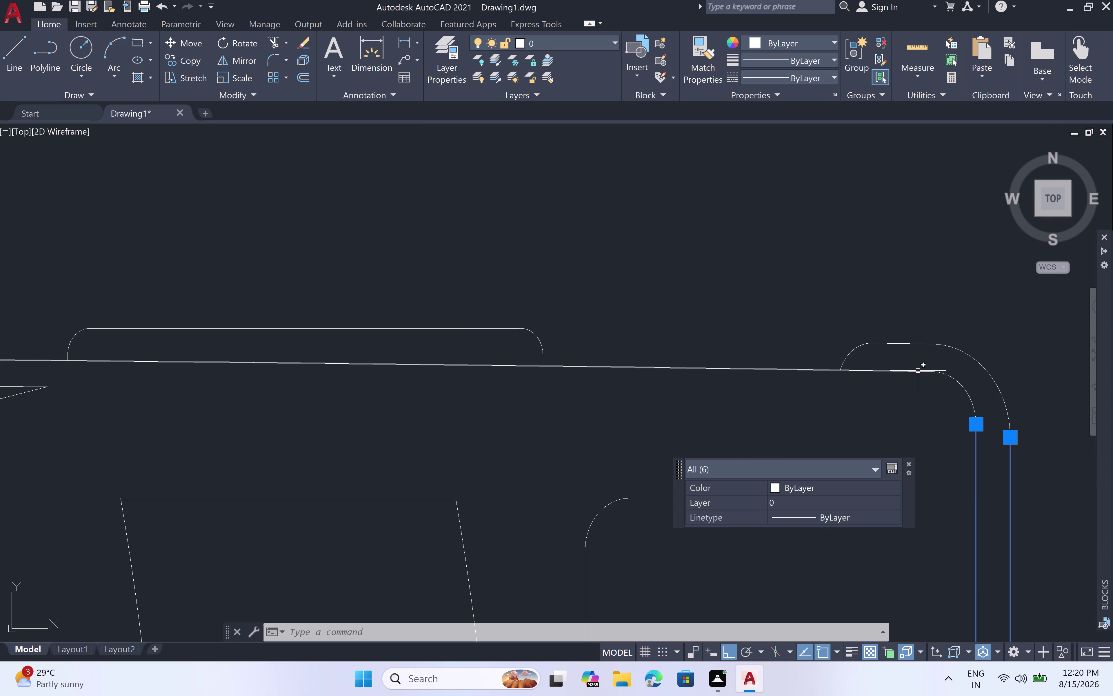
click(918, 370)
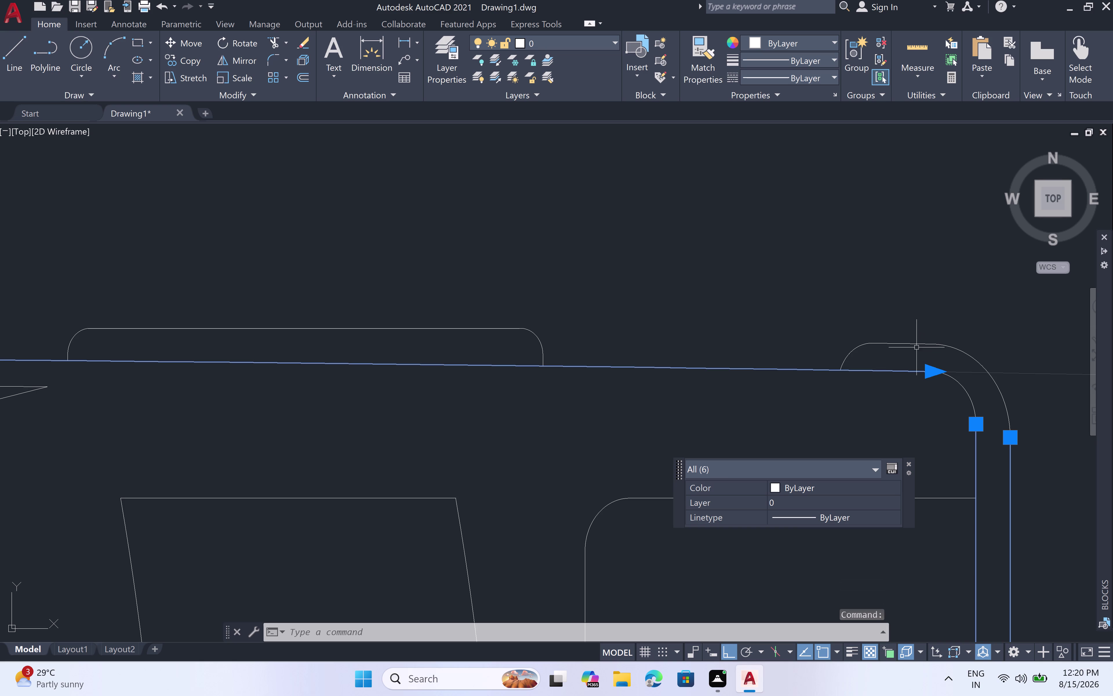
click(916, 343)
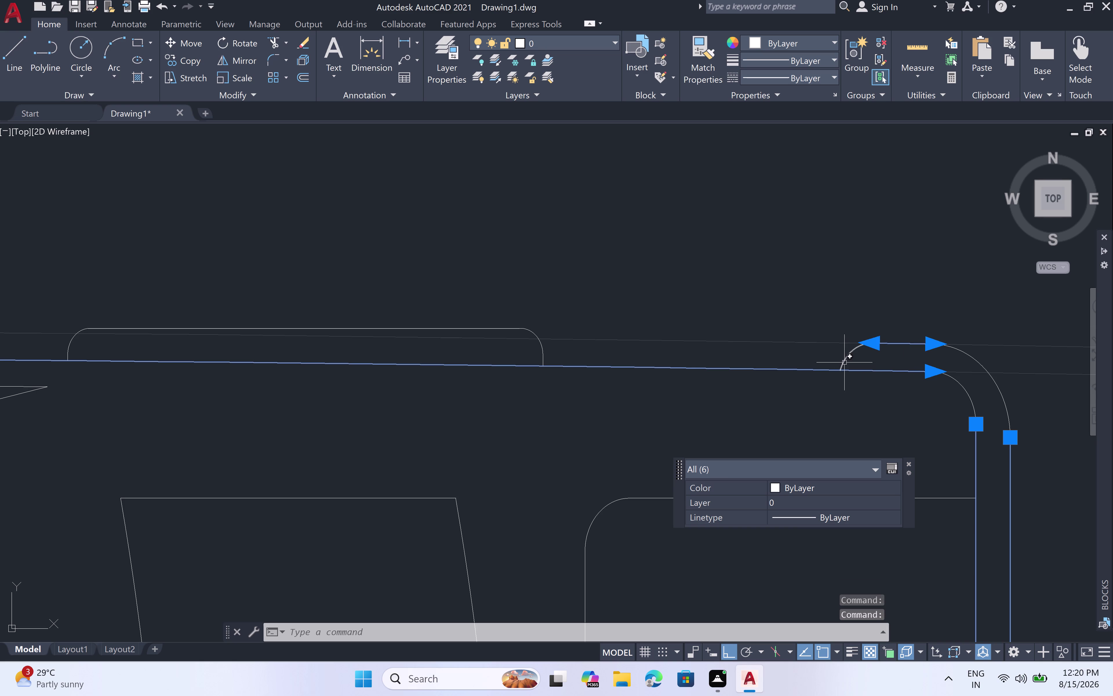
click(844, 363)
click(990, 371)
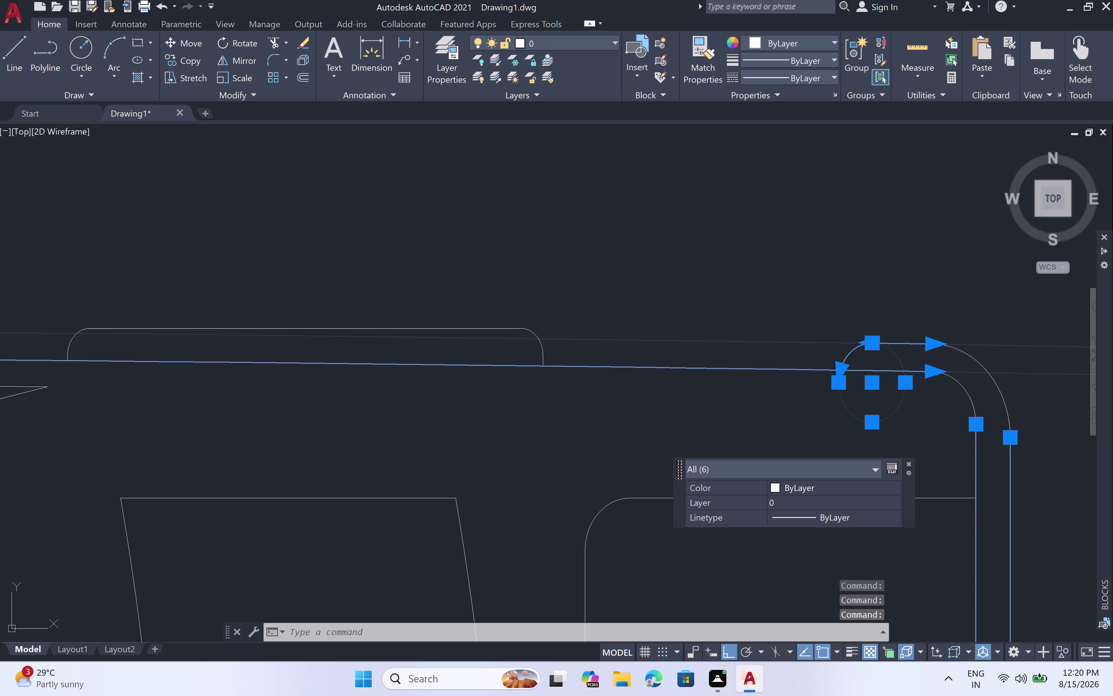
click(962, 385)
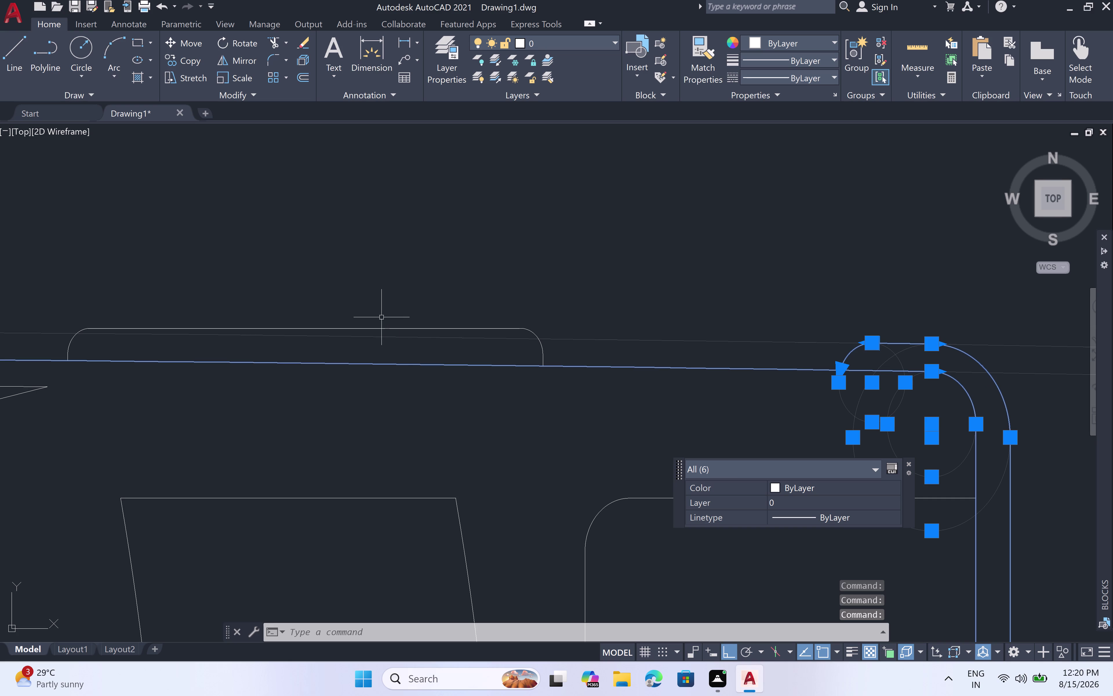
Add the short top outline line and both its rounded ends.
click(377, 327)
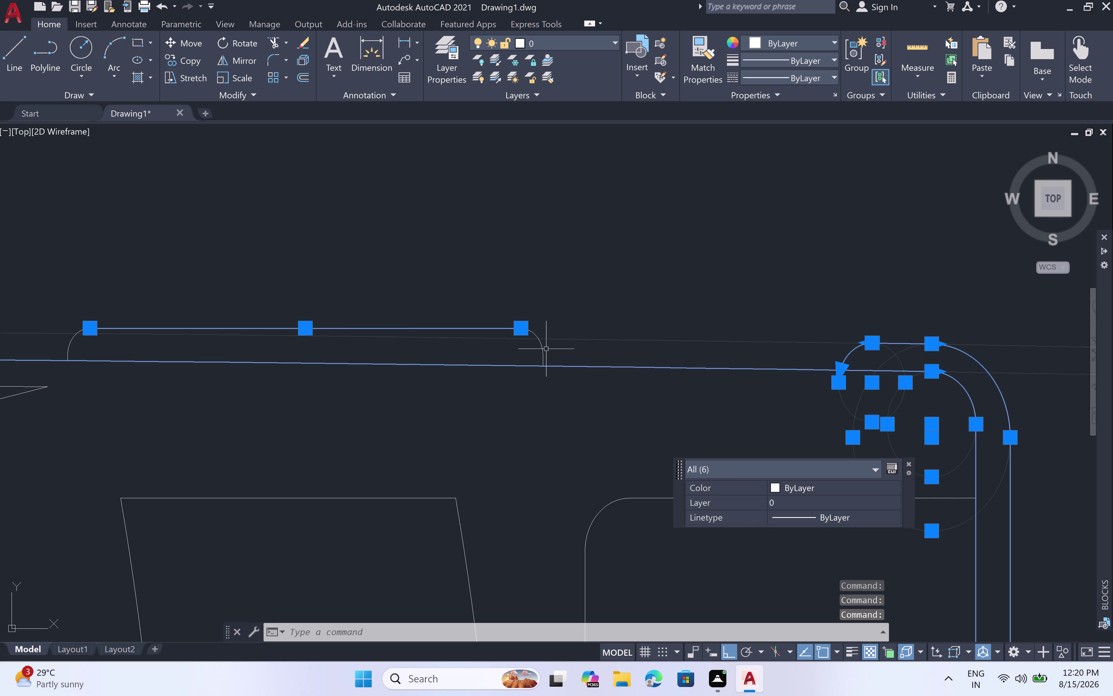
click(541, 346)
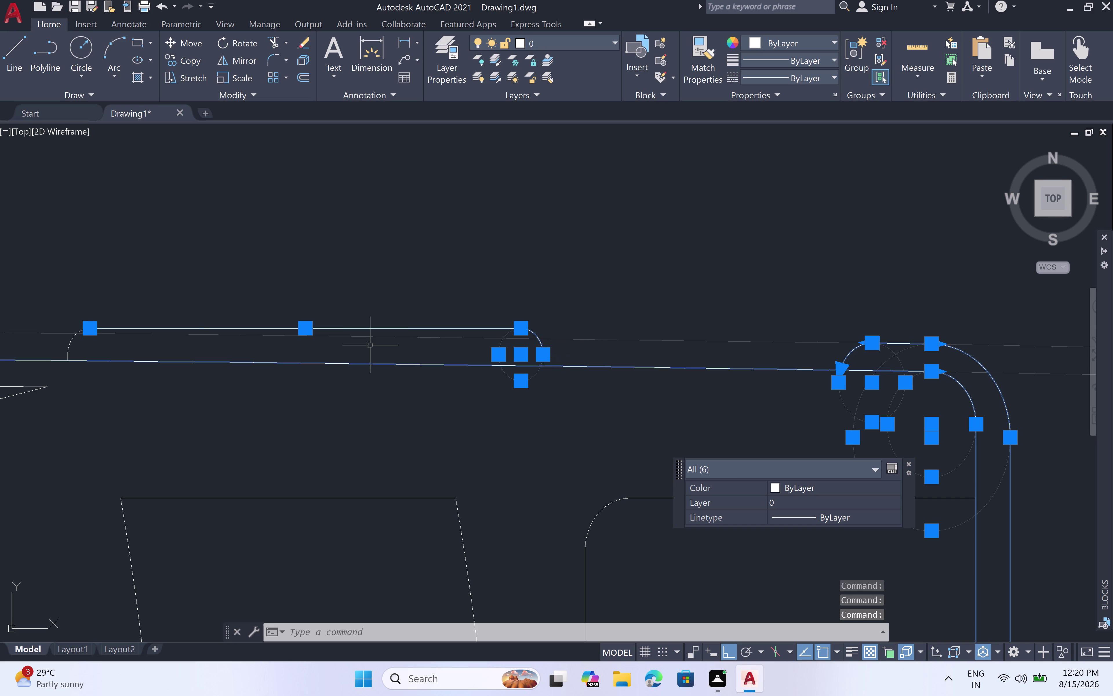
double_click(71, 344)
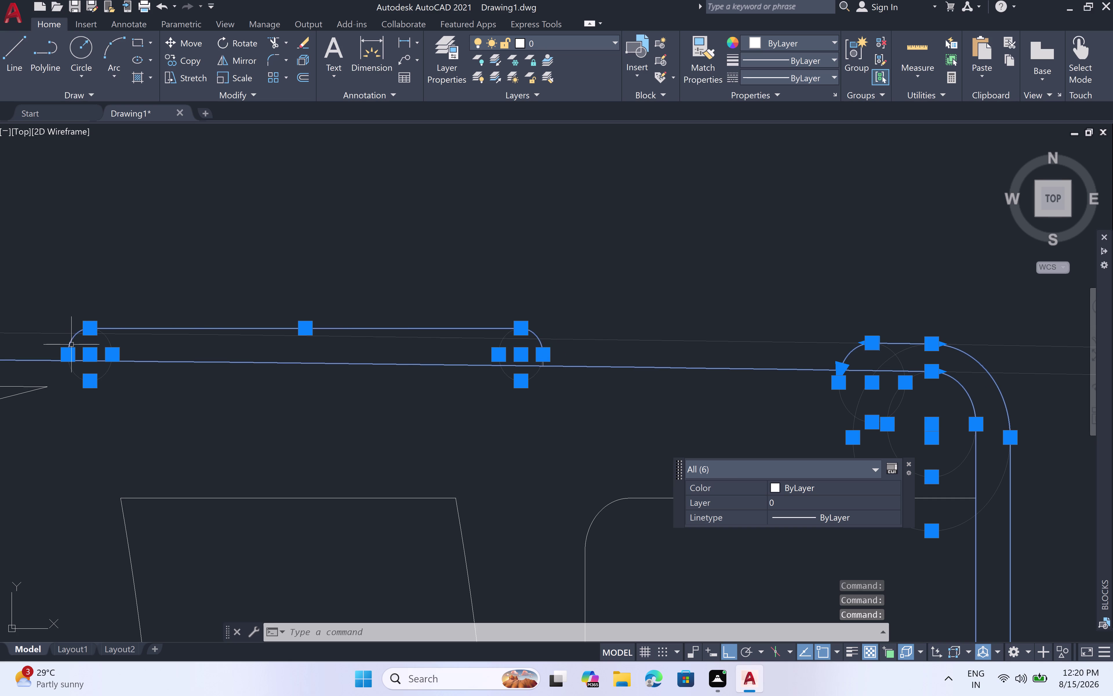
scroll(down, 3)
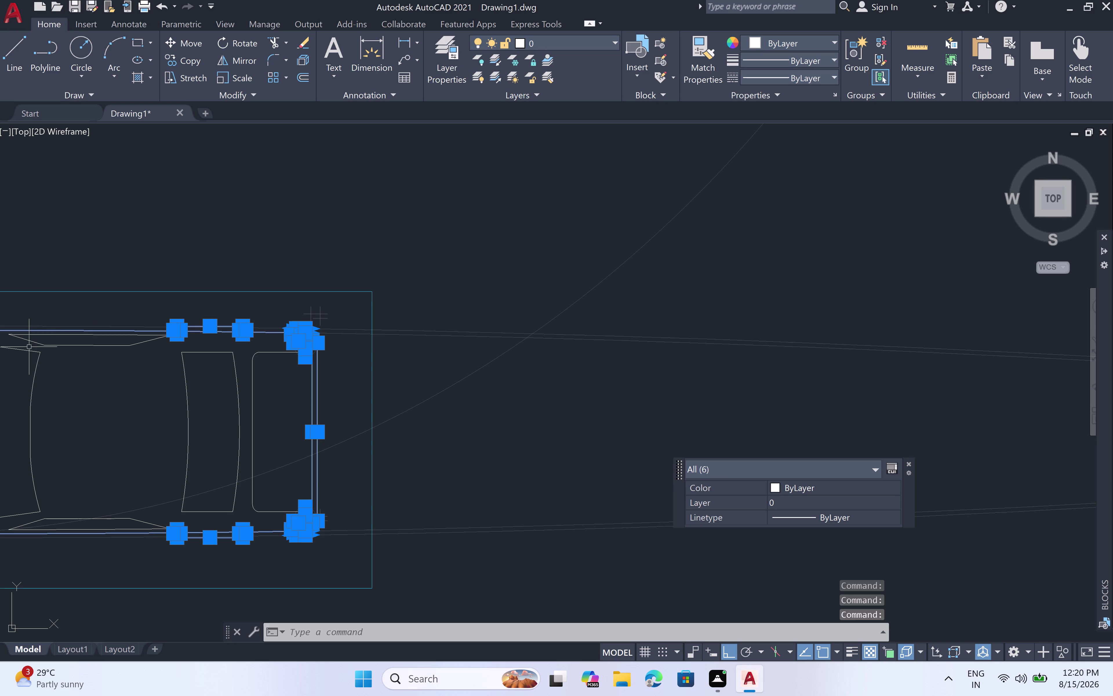
Select the next top outline line along the car and its left and right rounded ends.
middle_drag(49, 325, 260, 300)
middle_drag(278, 300, 365, 300)
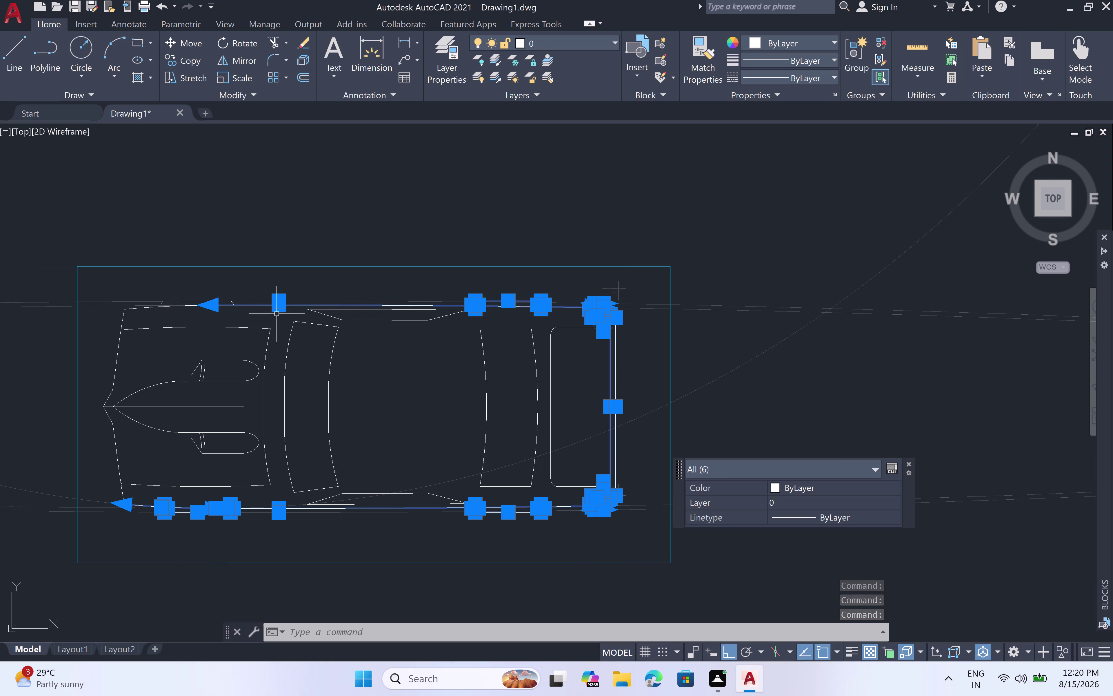
scroll(up, 3)
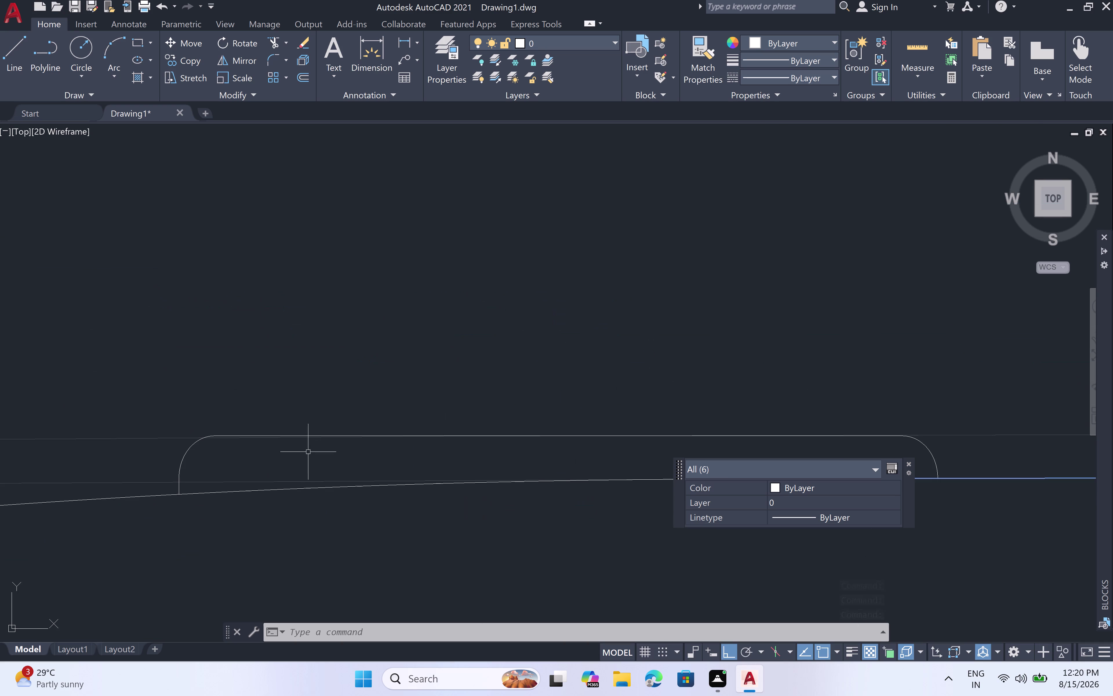
click(309, 483)
click(310, 486)
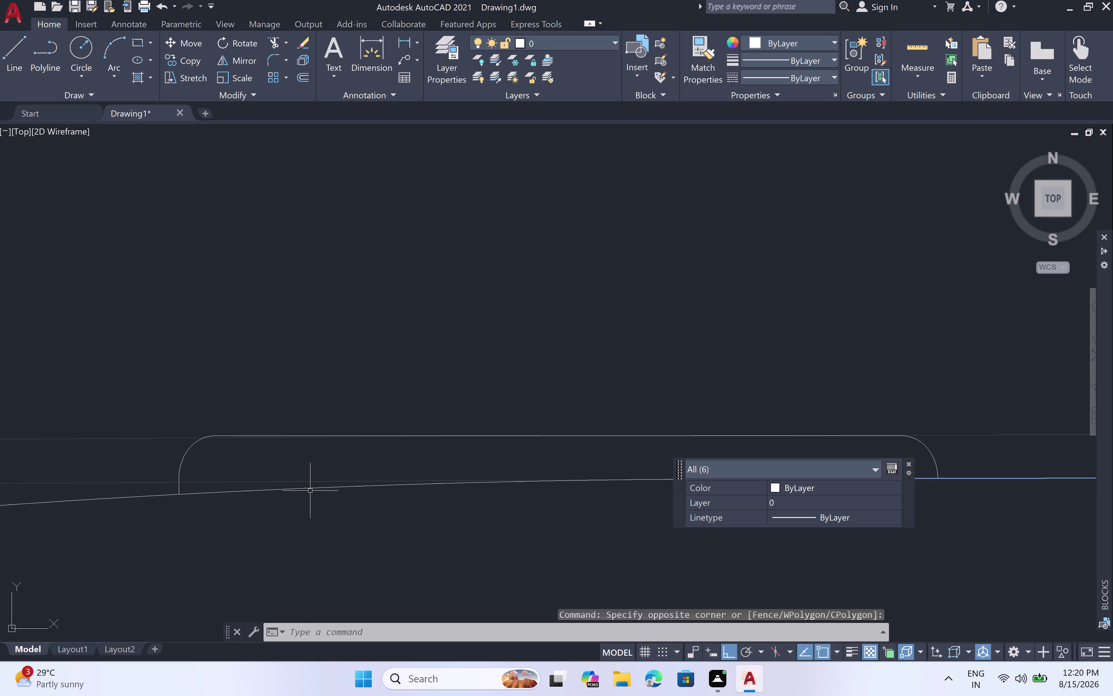
click(312, 488)
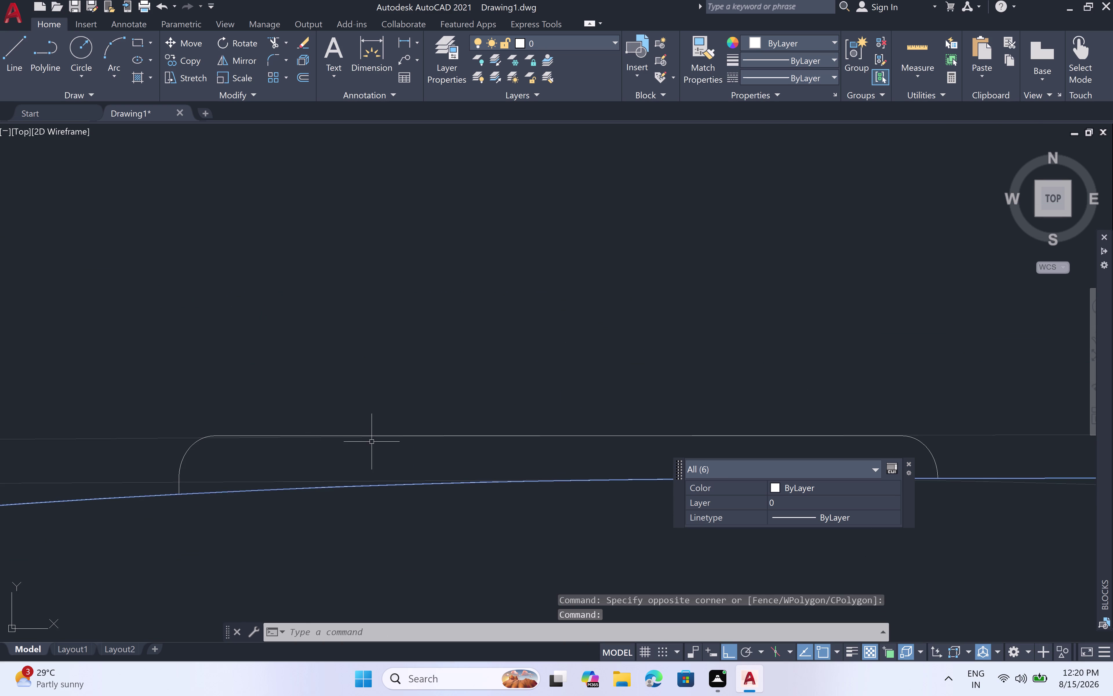
click(372, 435)
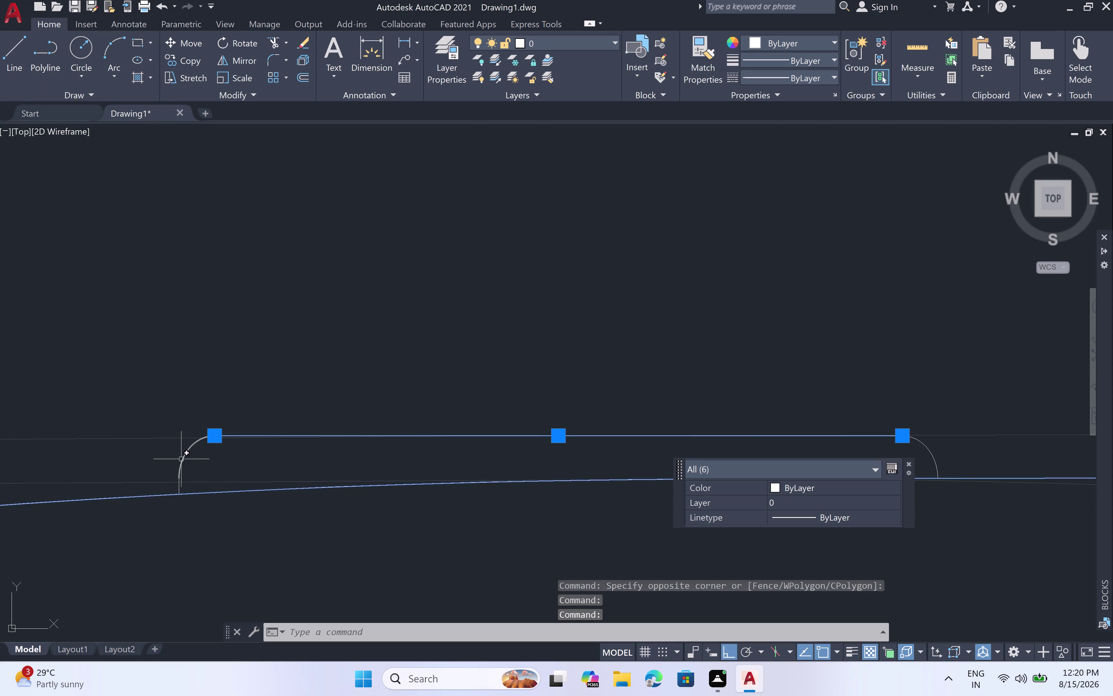
click(181, 458)
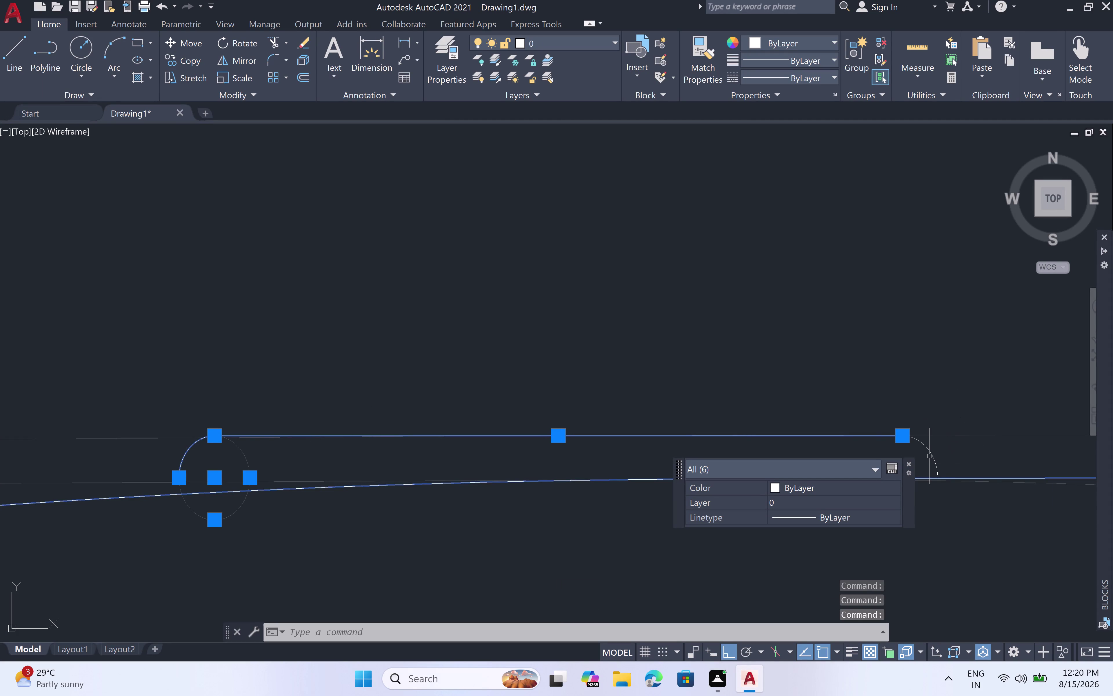
click(930, 454)
scroll(down, 3)
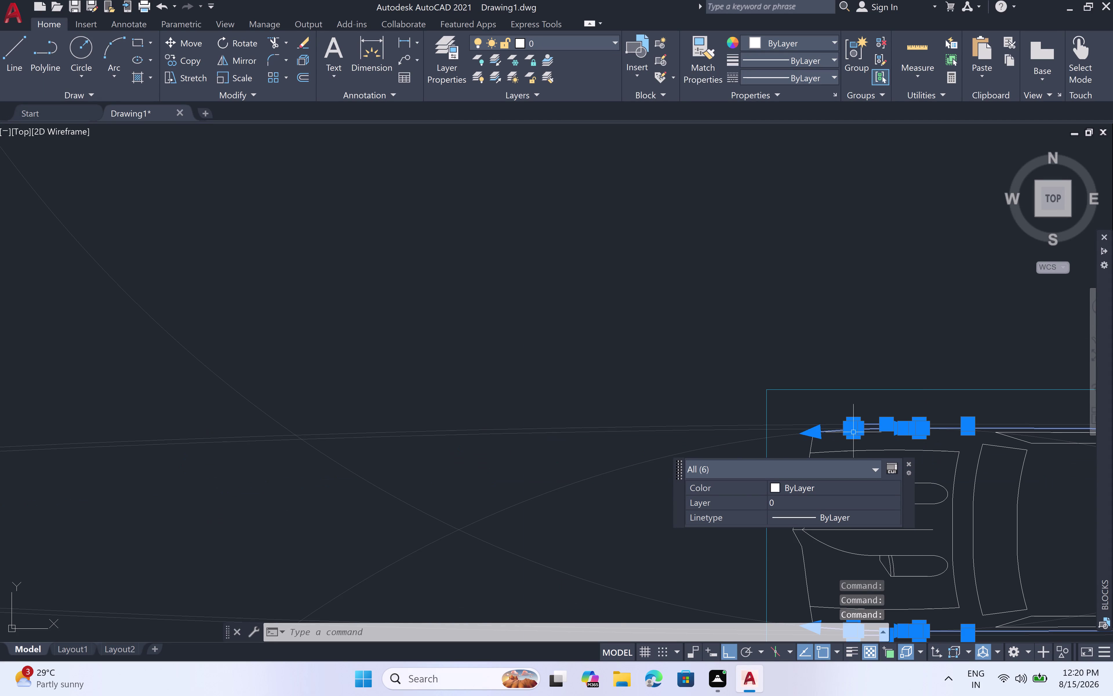
middle_drag(816, 356, 783, 198)
scroll(up, 3)
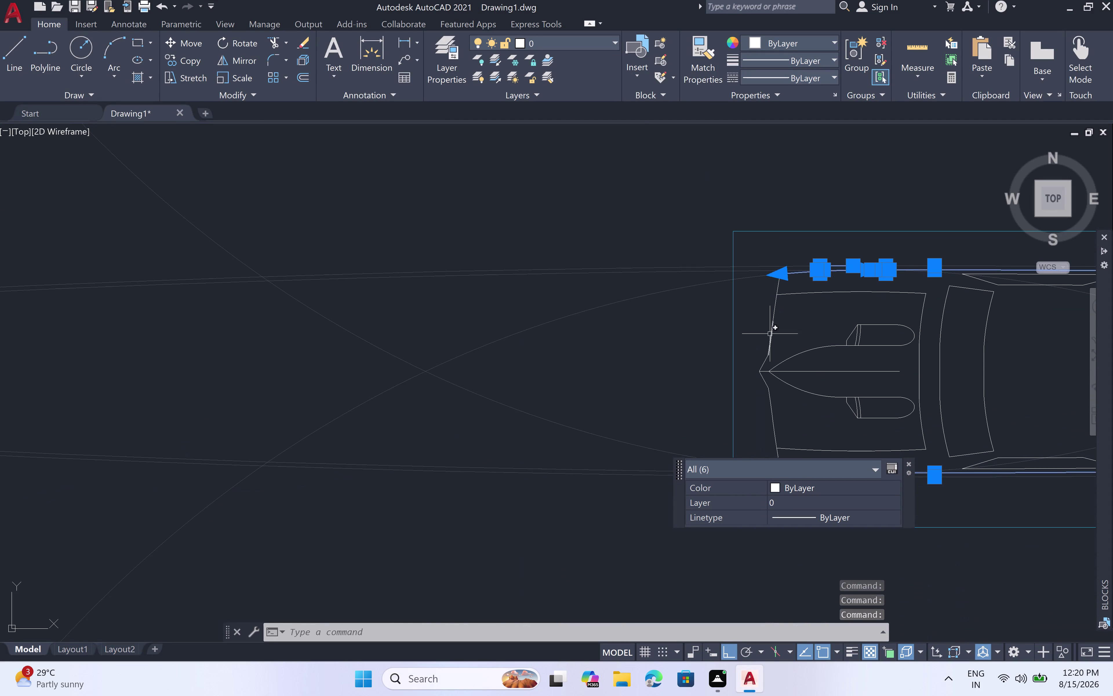
scroll(up, 3)
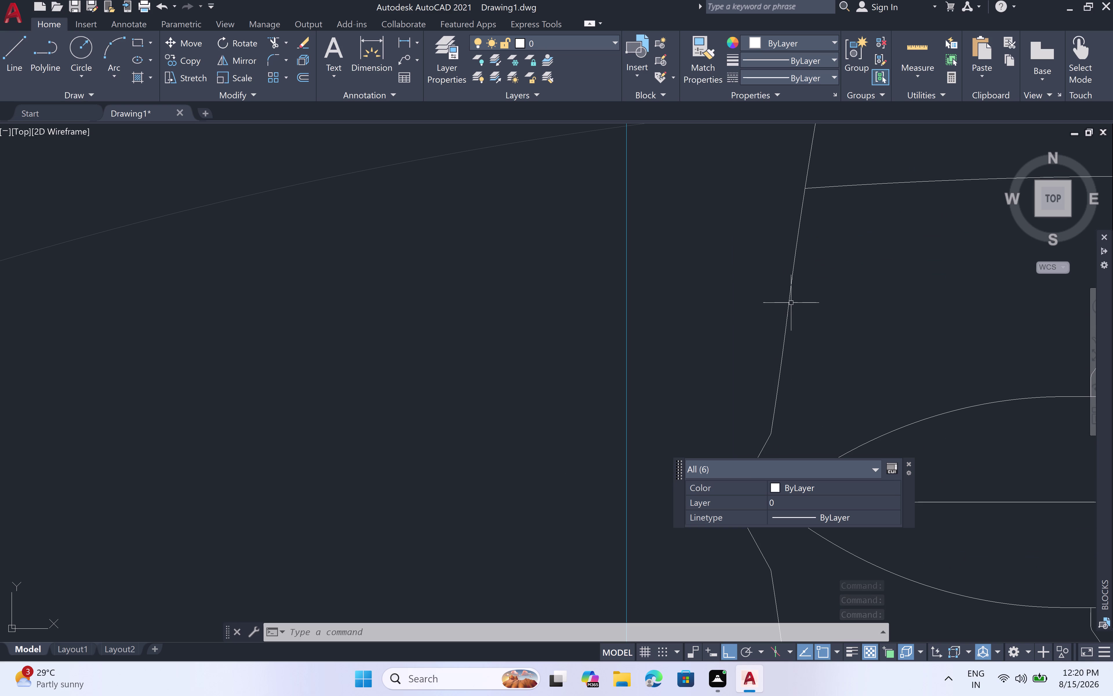
click(788, 300)
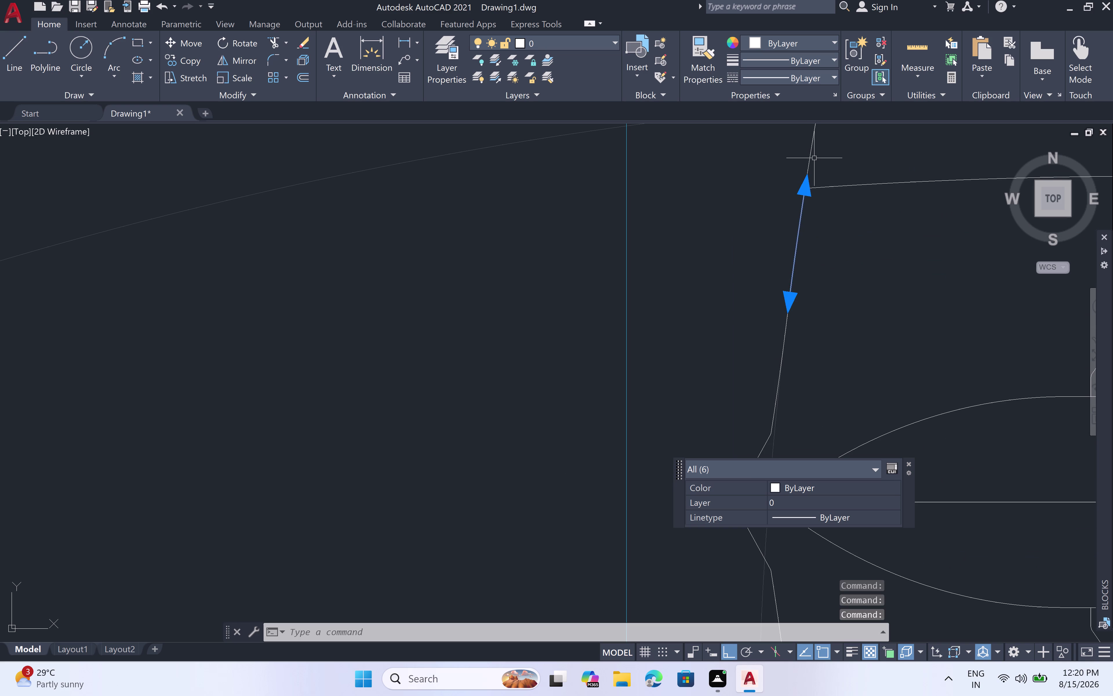
click(812, 153)
scroll(down, 3)
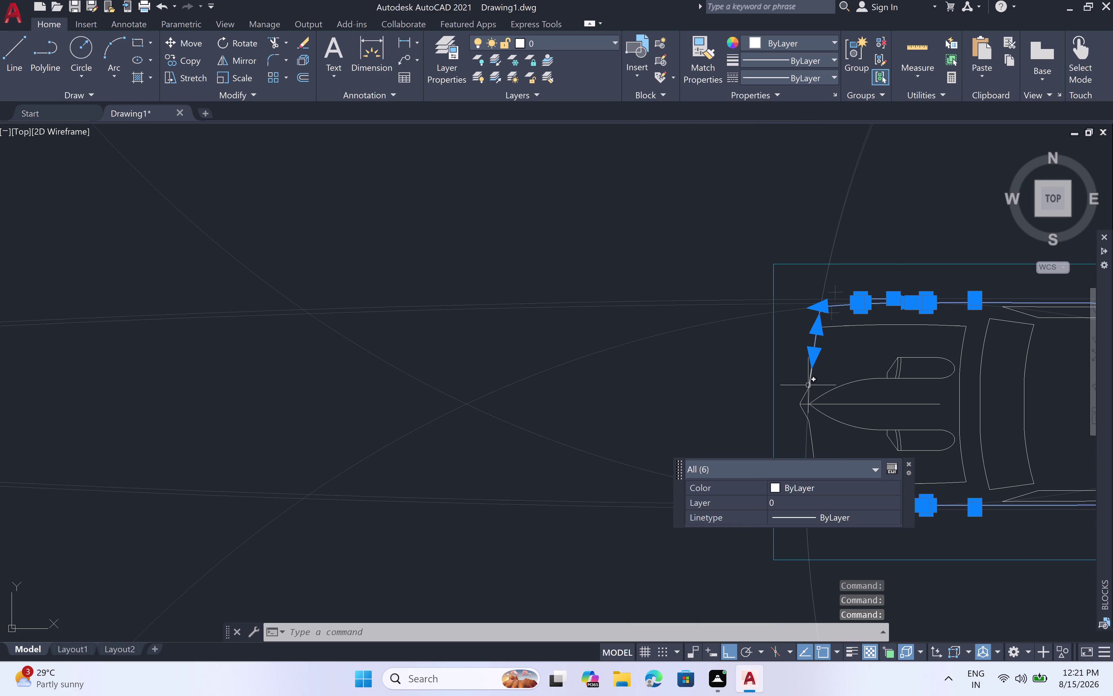
scroll(up, 3)
click(815, 369)
scroll(down, 3)
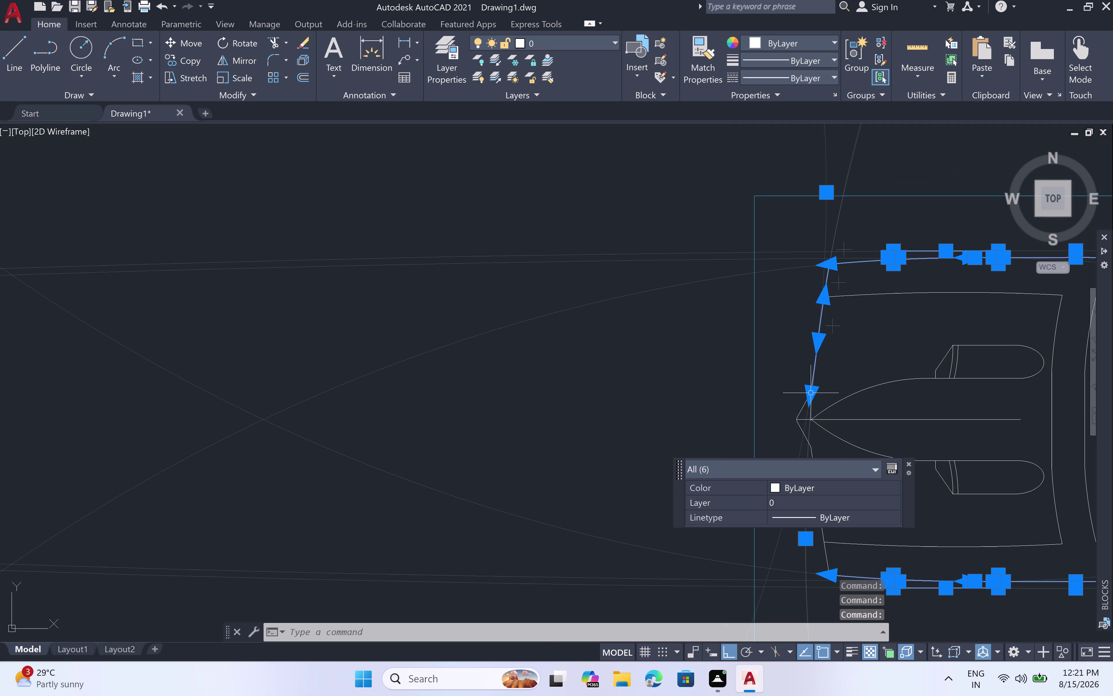
middle_drag(830, 366, 831, 221)
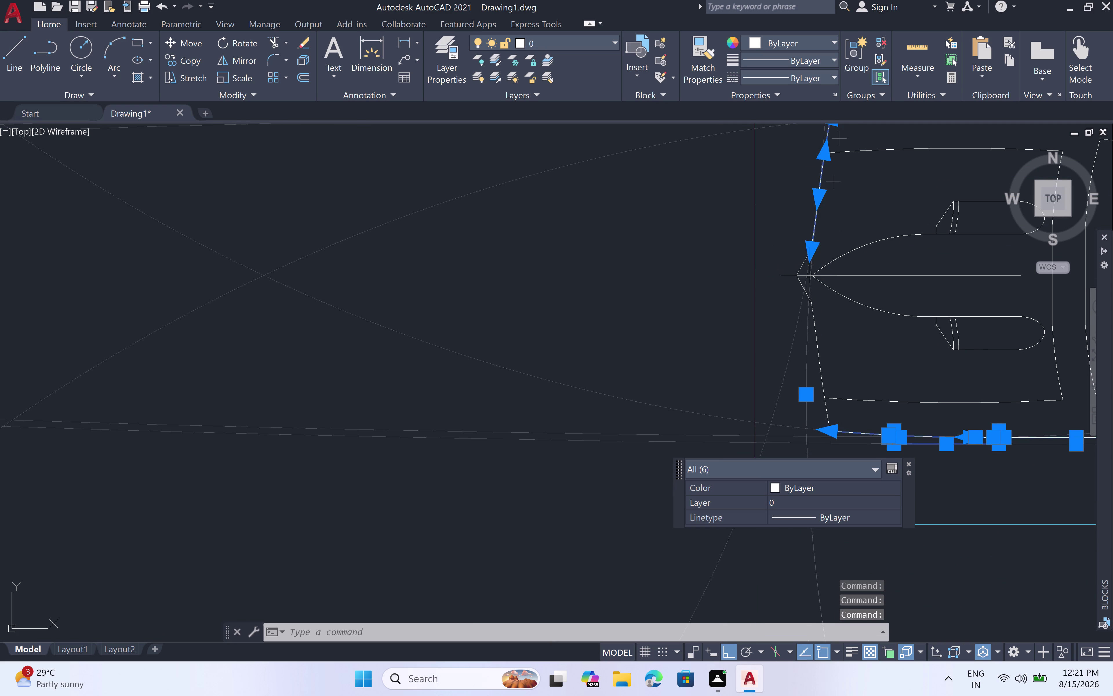
scroll(up, 3)
click(816, 281)
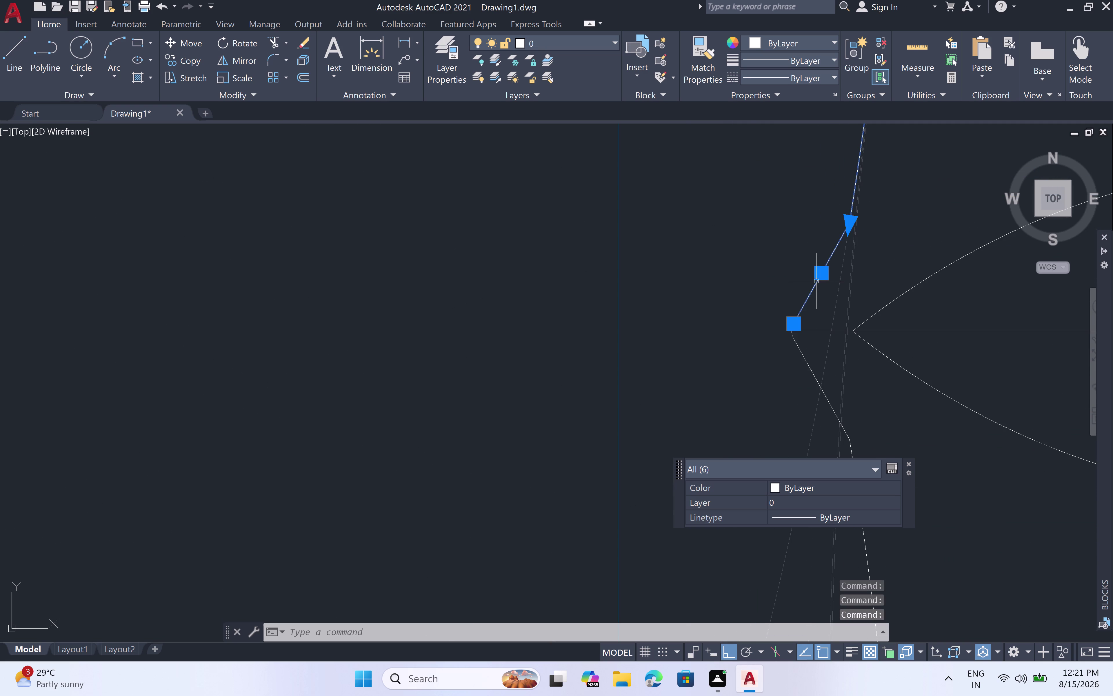
click(821, 380)
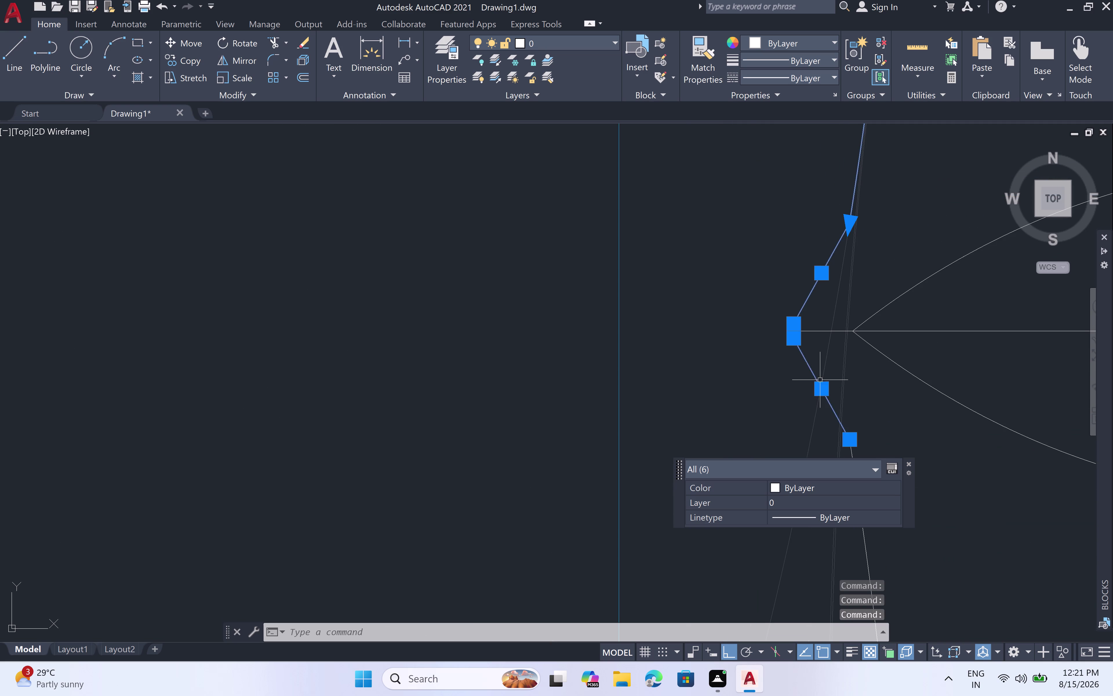
scroll(down, 3)
middle_drag(891, 437, 790, 258)
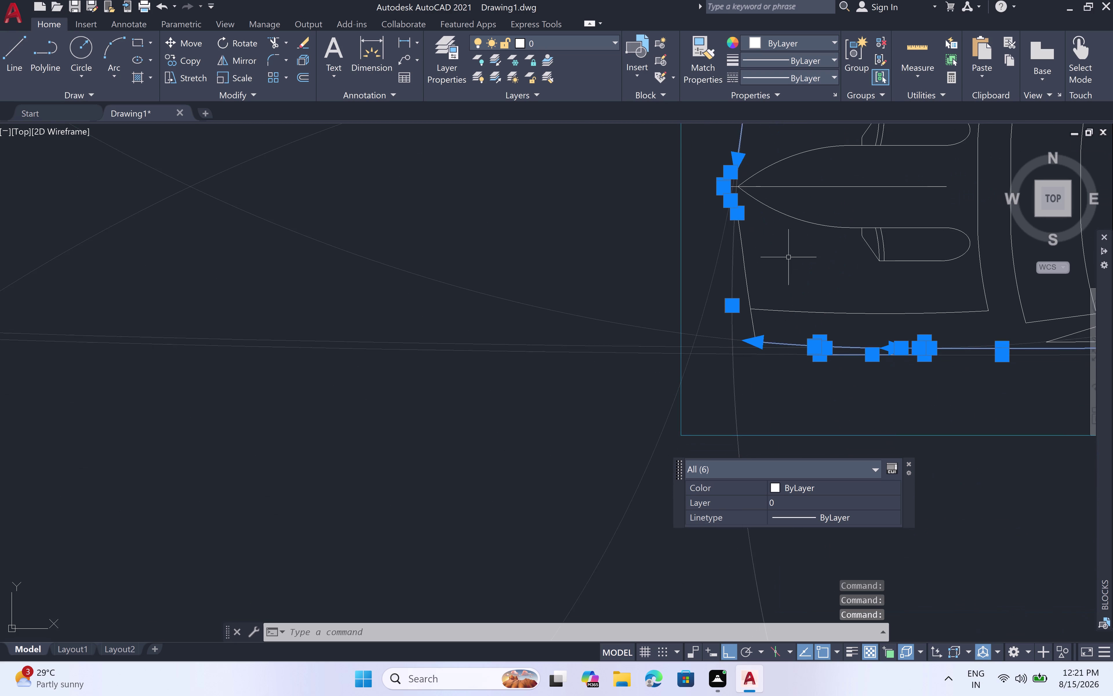
scroll(up, 3)
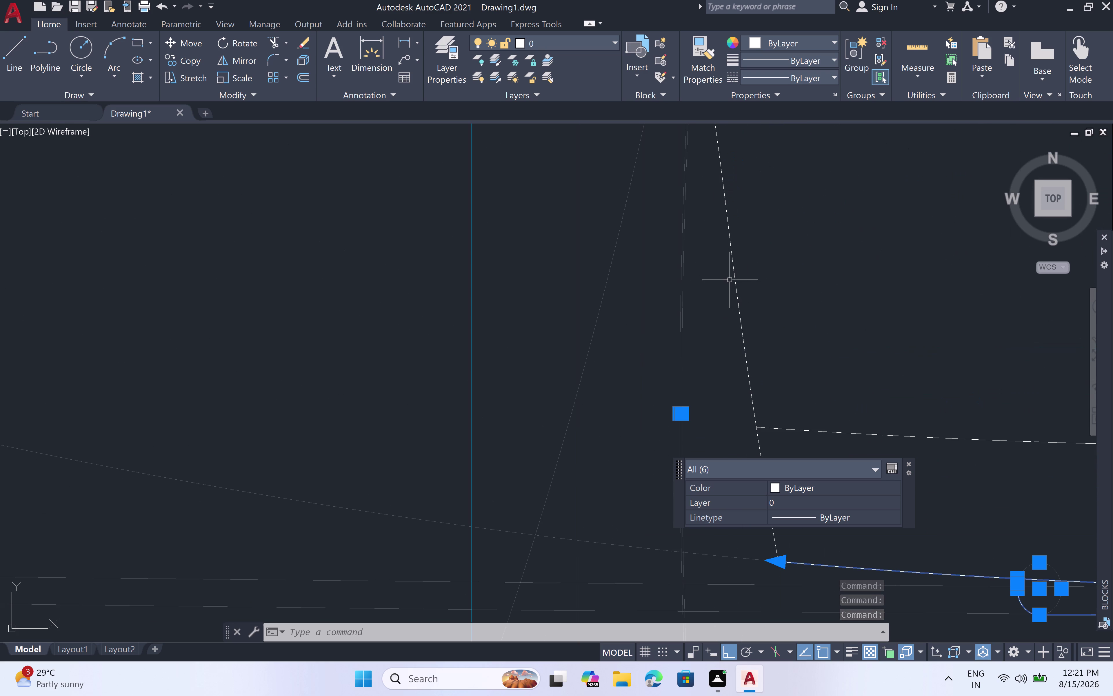
click(735, 277)
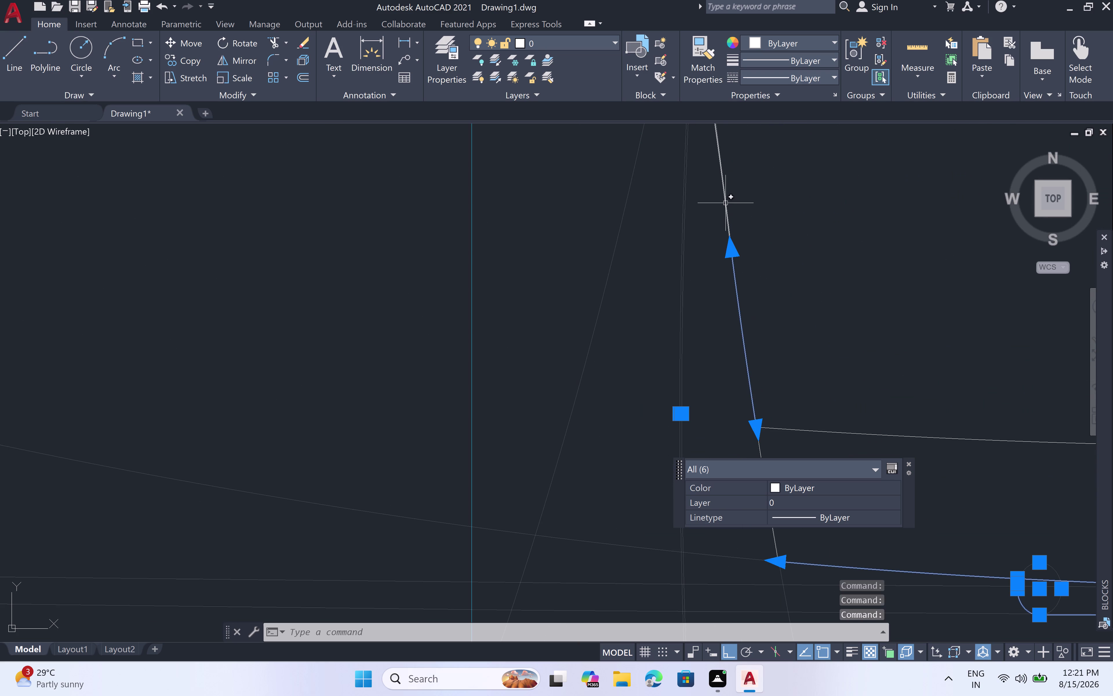
click(726, 202)
scroll(down, 3)
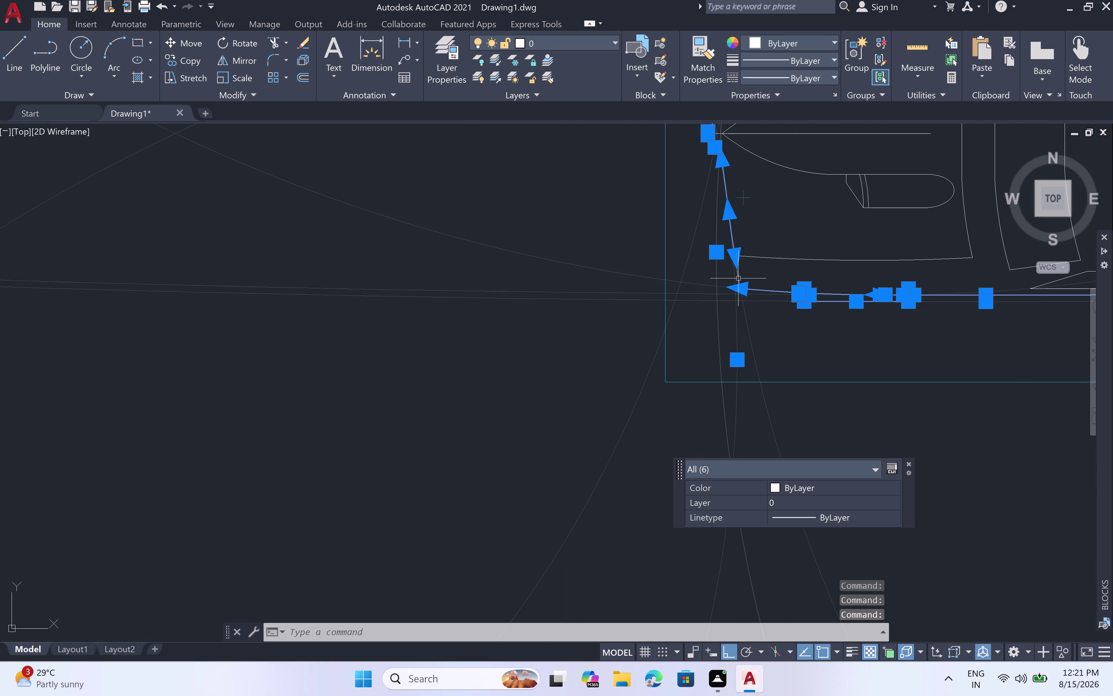
scroll(up, 3)
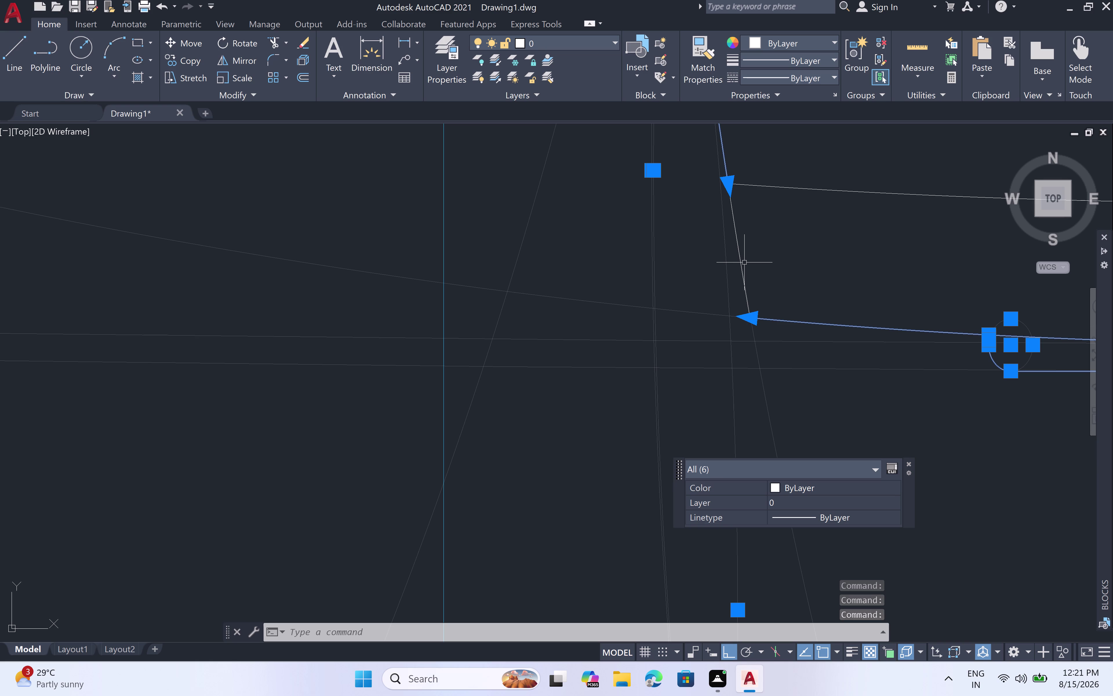
click(743, 266)
scroll(down, 3)
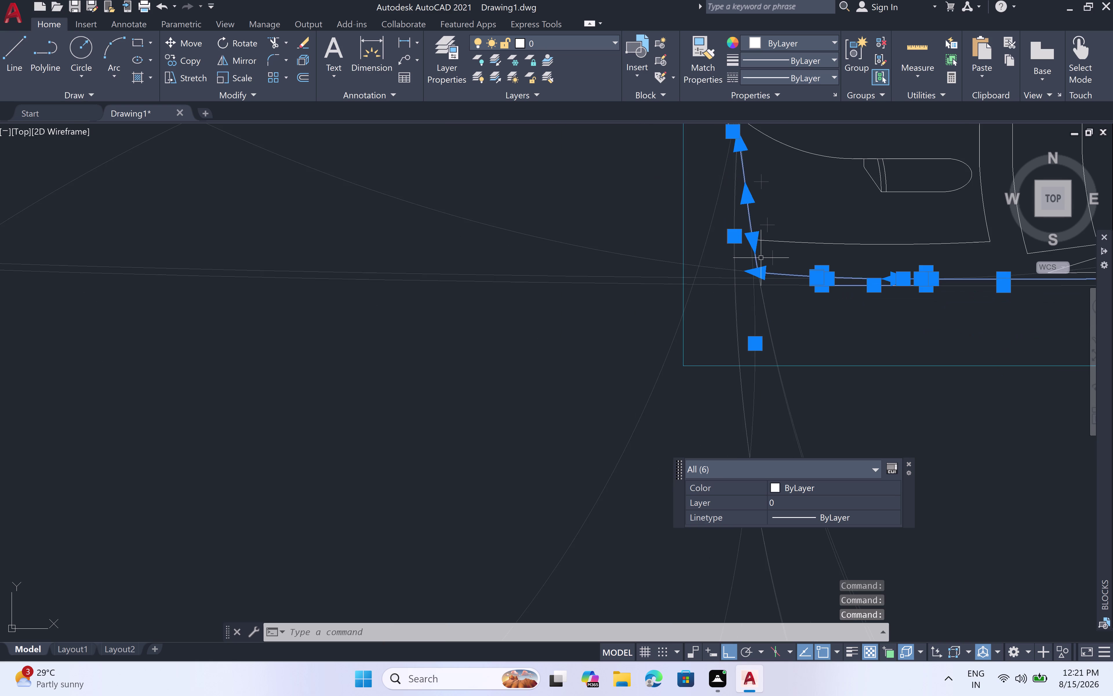
scroll(down, 3)
middle_drag(976, 290, 749, 293)
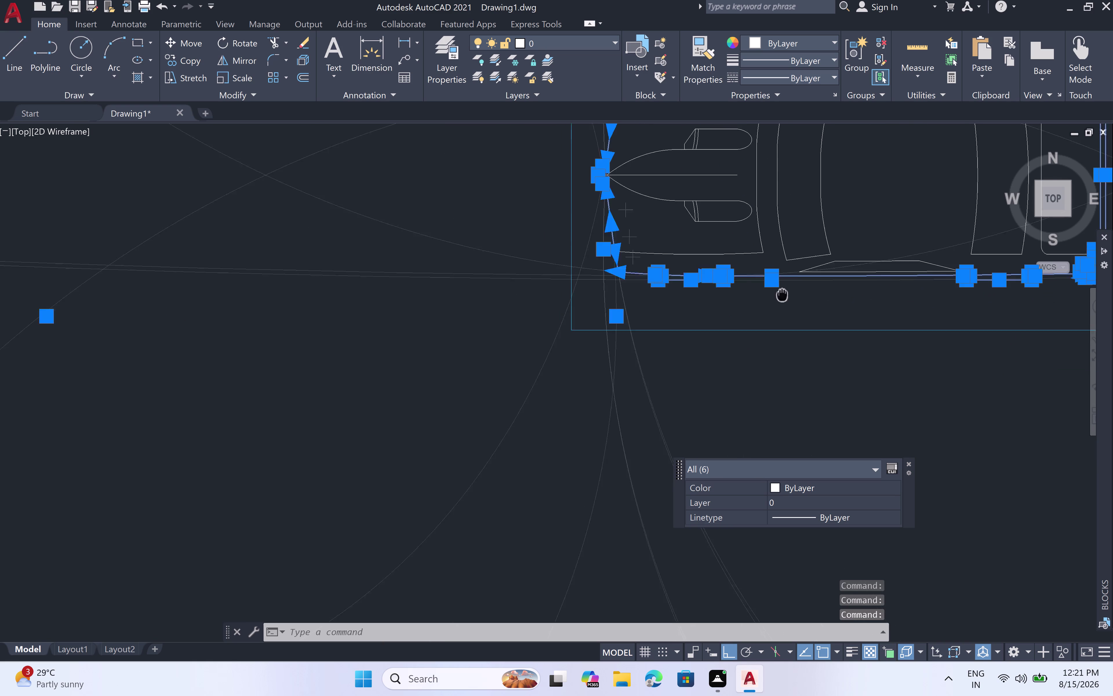
middle_drag(749, 293, 638, 299)
scroll(up, 3)
scroll(down, 3)
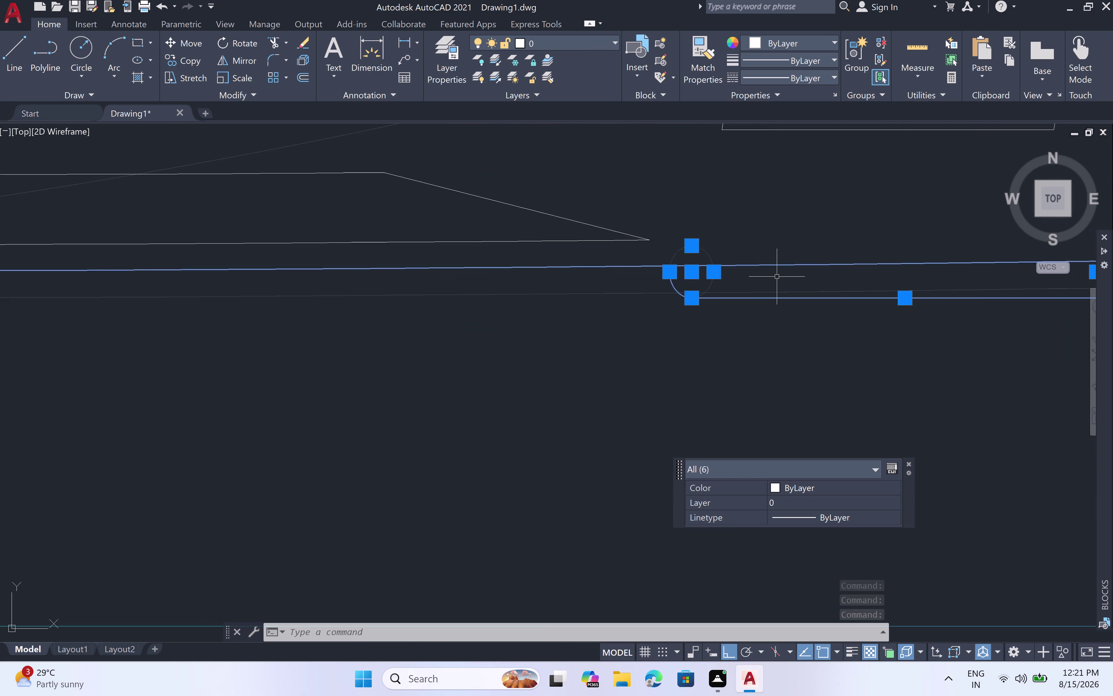
scroll(down, 3)
scroll(up, 3)
scroll(down, 3)
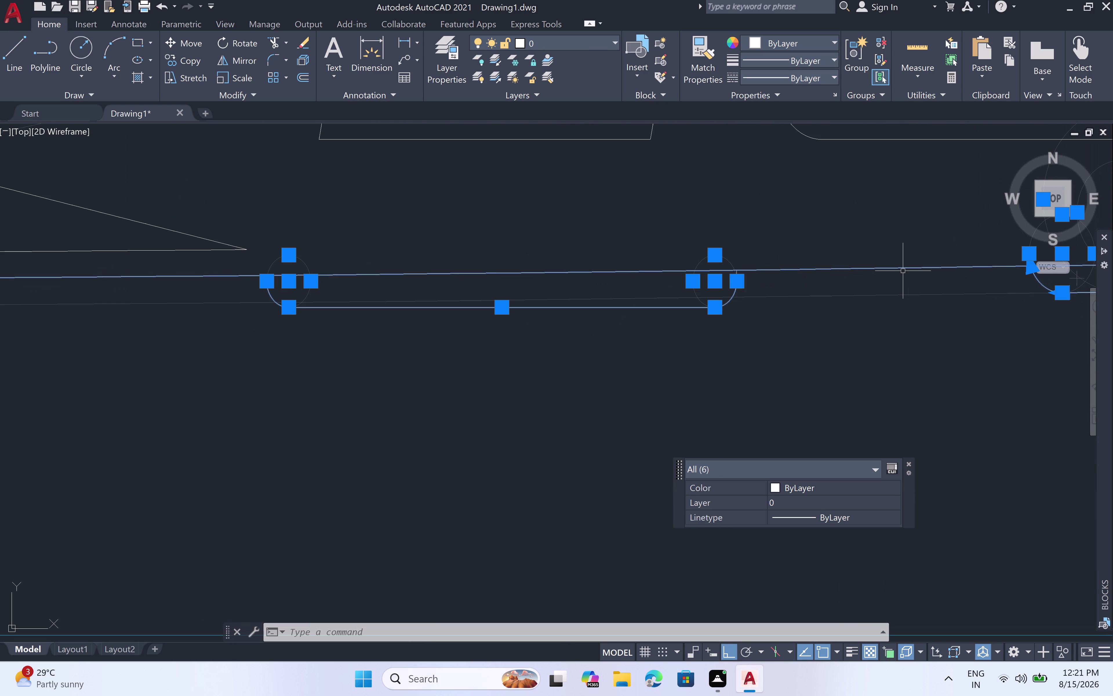
scroll(down, 3)
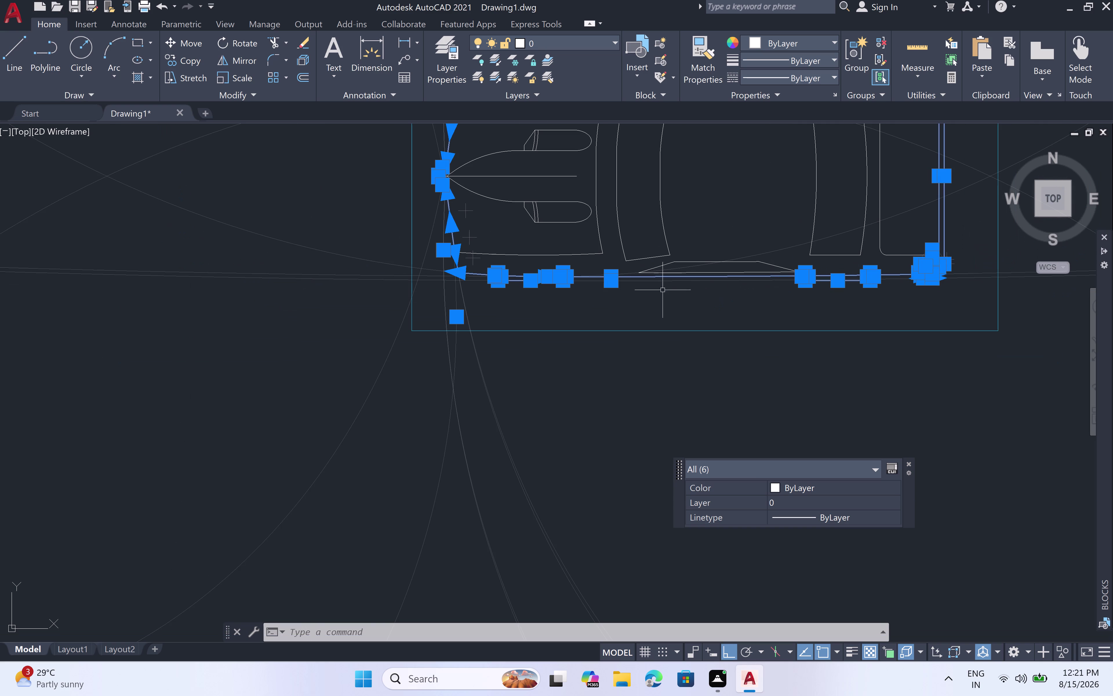
scroll(down, 3)
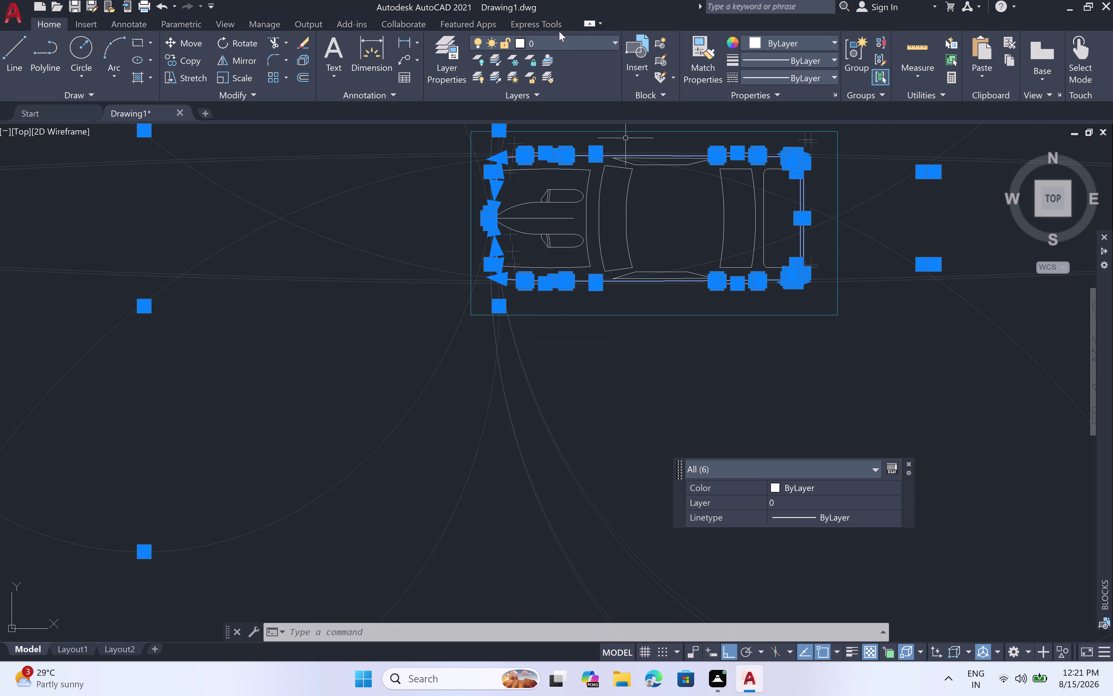
click(615, 43)
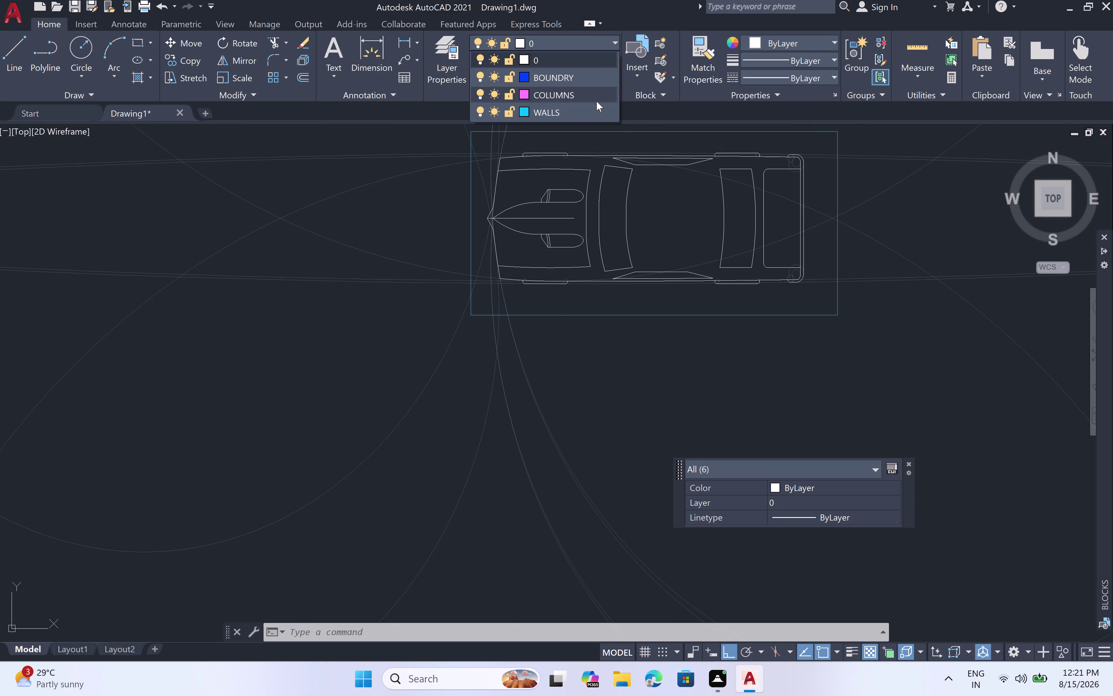
Put the selected car pieces on the WALLS layer and clear the selection.
double_click(594, 114)
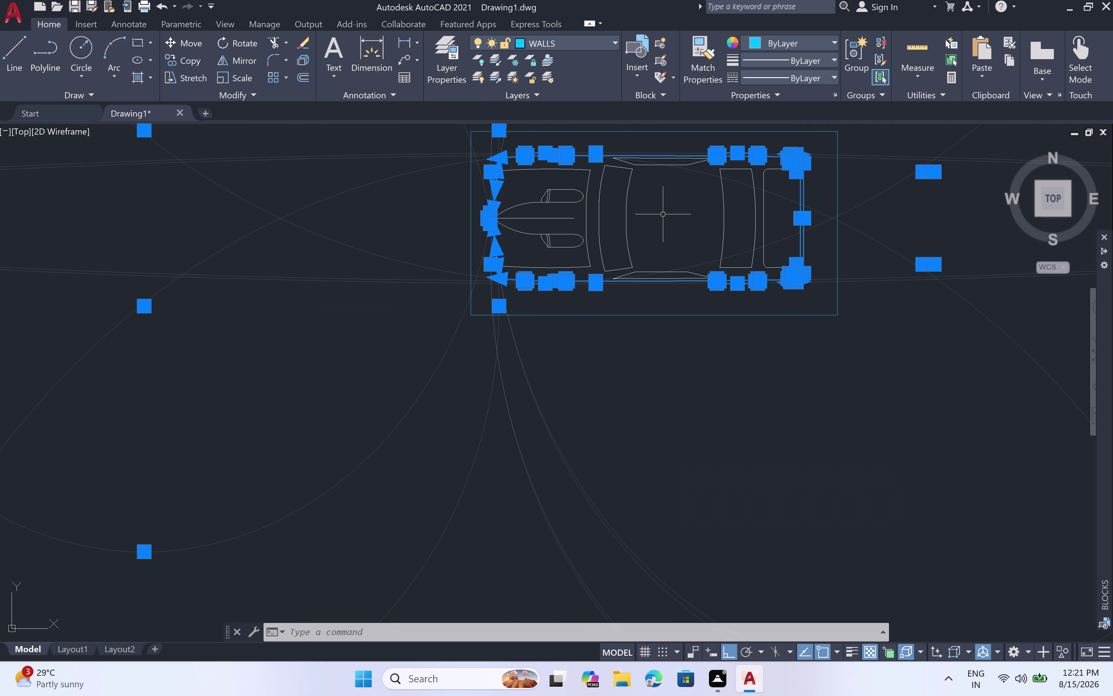
key(Escape)
scroll(down, 3)
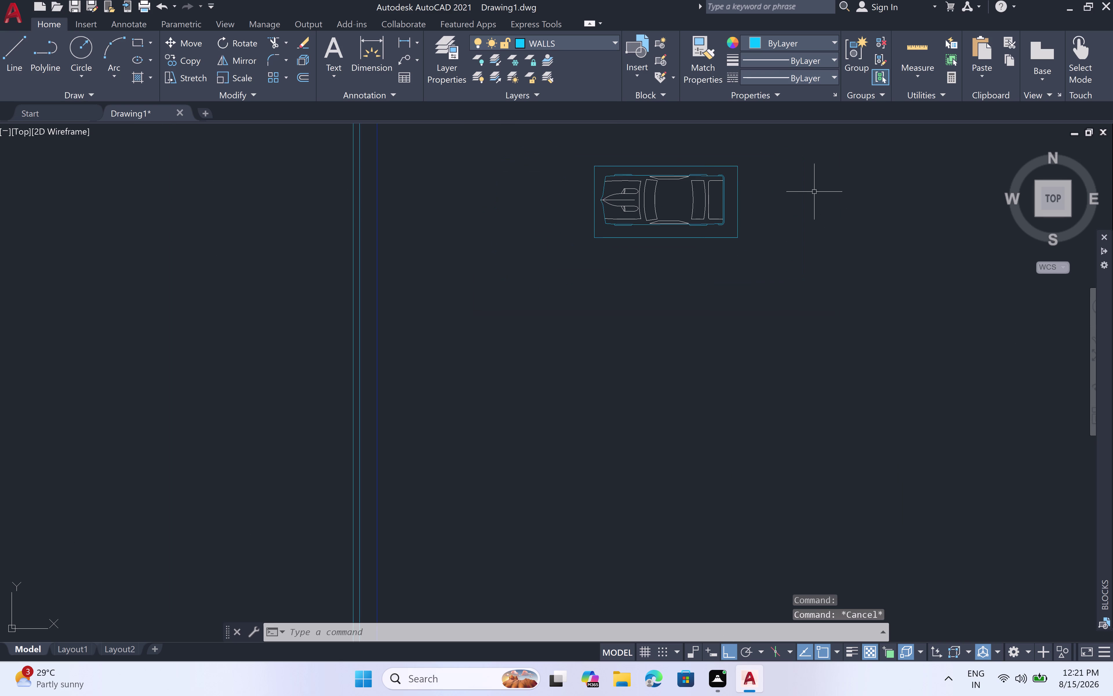
scroll(down, 3)
scroll(down, 3)
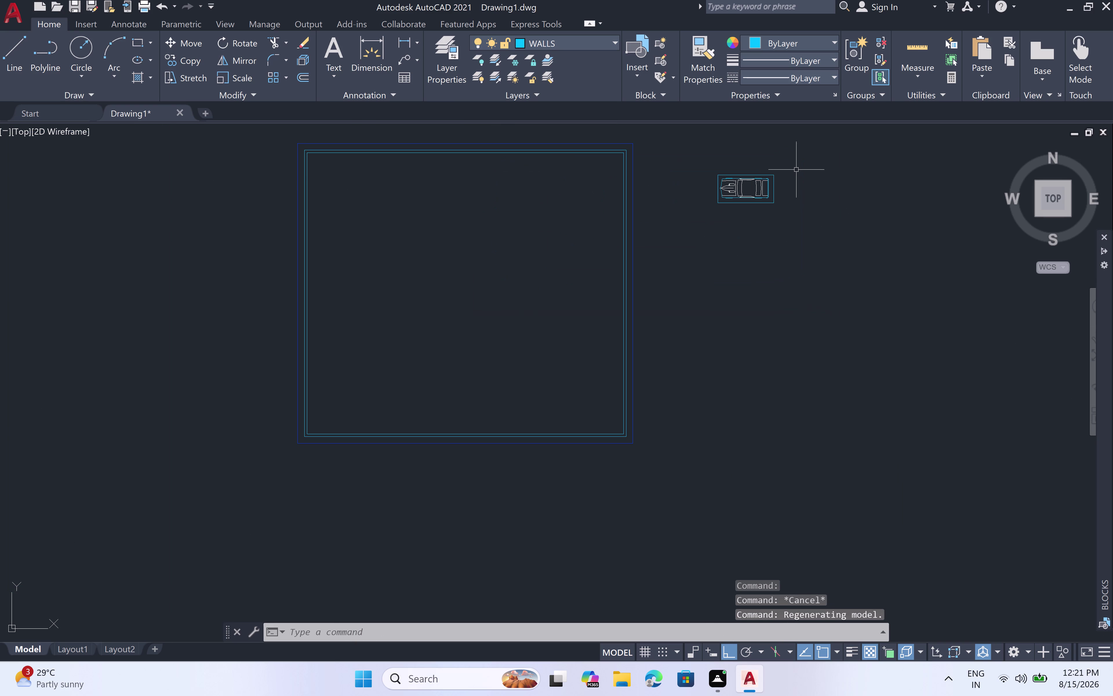
Window-select all 97 pieces of the car and start the CO copy command.
click(796, 169)
double_click(680, 236)
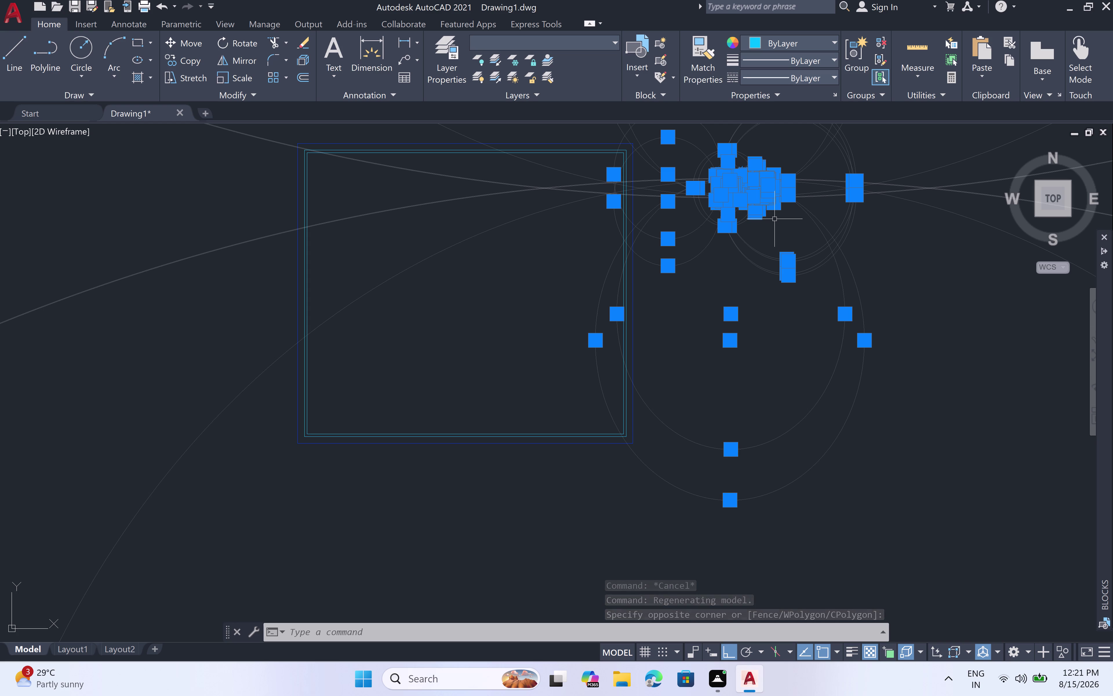
scroll(down, 3)
scroll(down, 3)
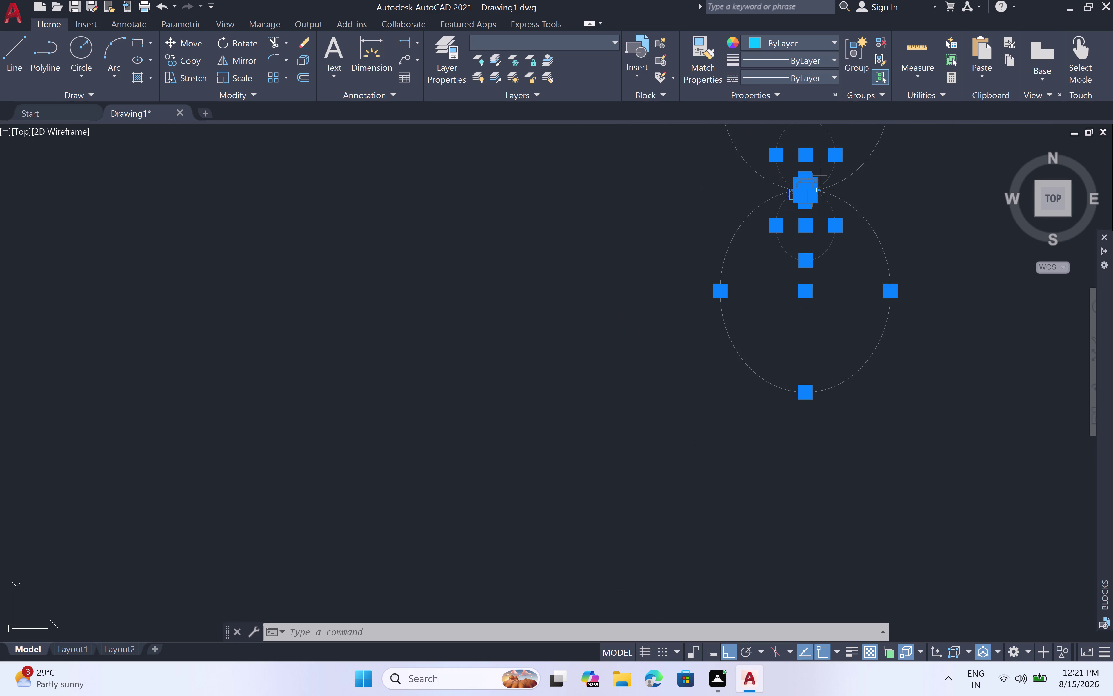
scroll(down, 3)
scroll(up, 3)
scroll(up, 3)
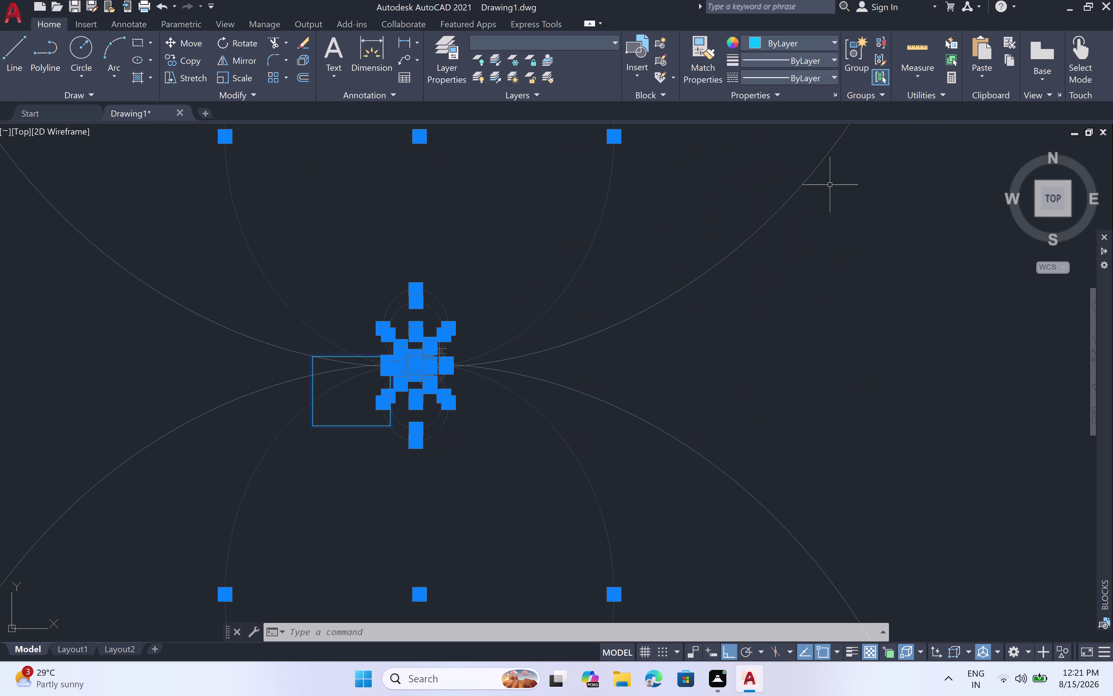
scroll(up, 3)
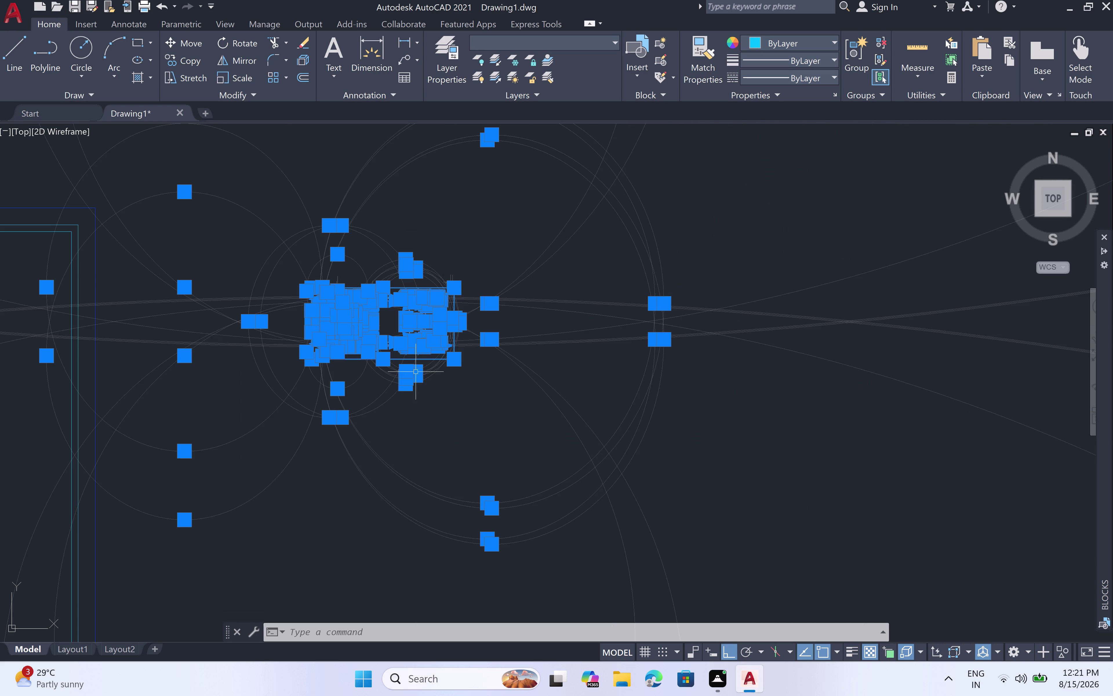
key(c)
key(o)
key(space)
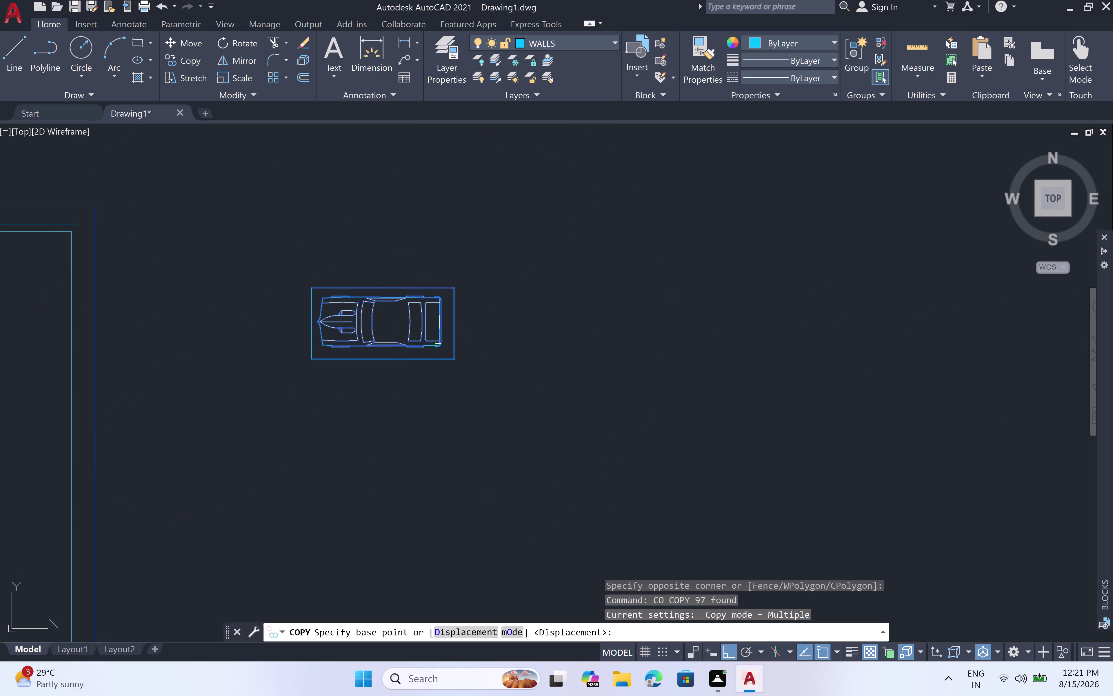
Place one copy of the car to its right from its lower-right corner.
click(450, 361)
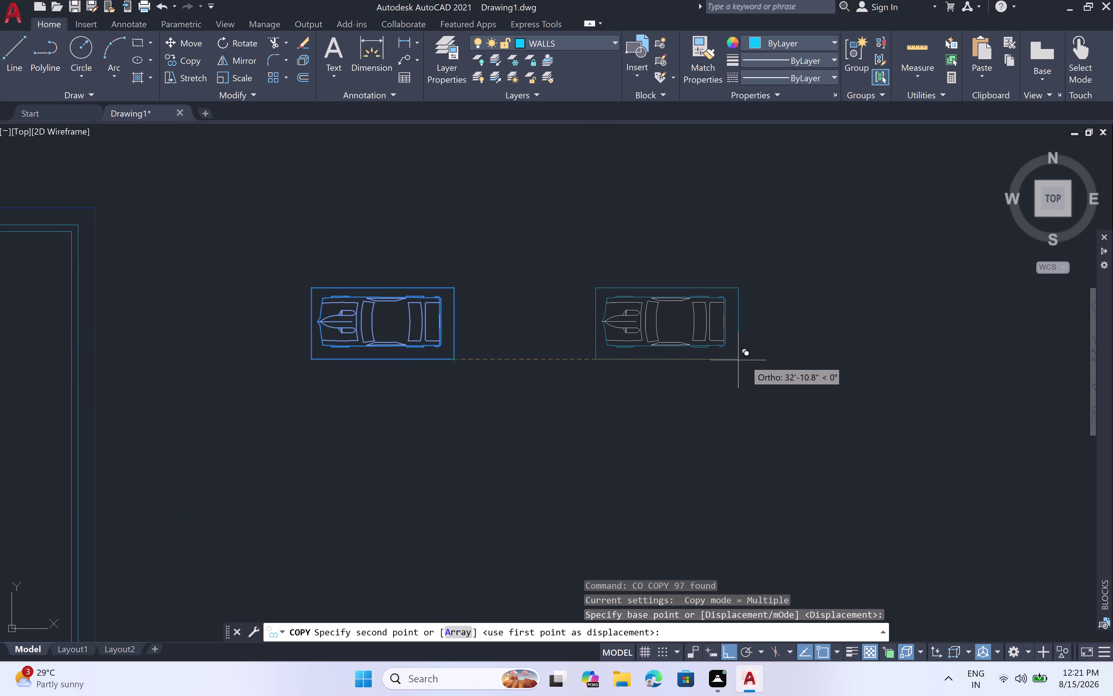
click(746, 360)
key(Escape)
scroll(down, 3)
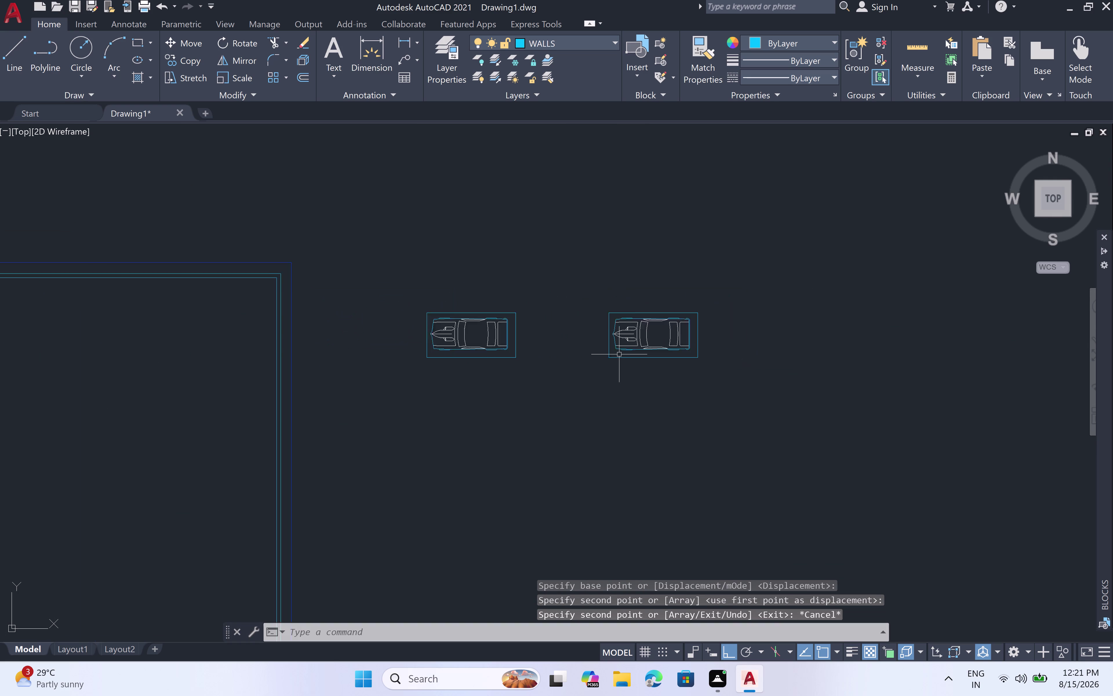
scroll(down, 3)
Copy the second car twice more farther right to complete a row of four.
click(687, 335)
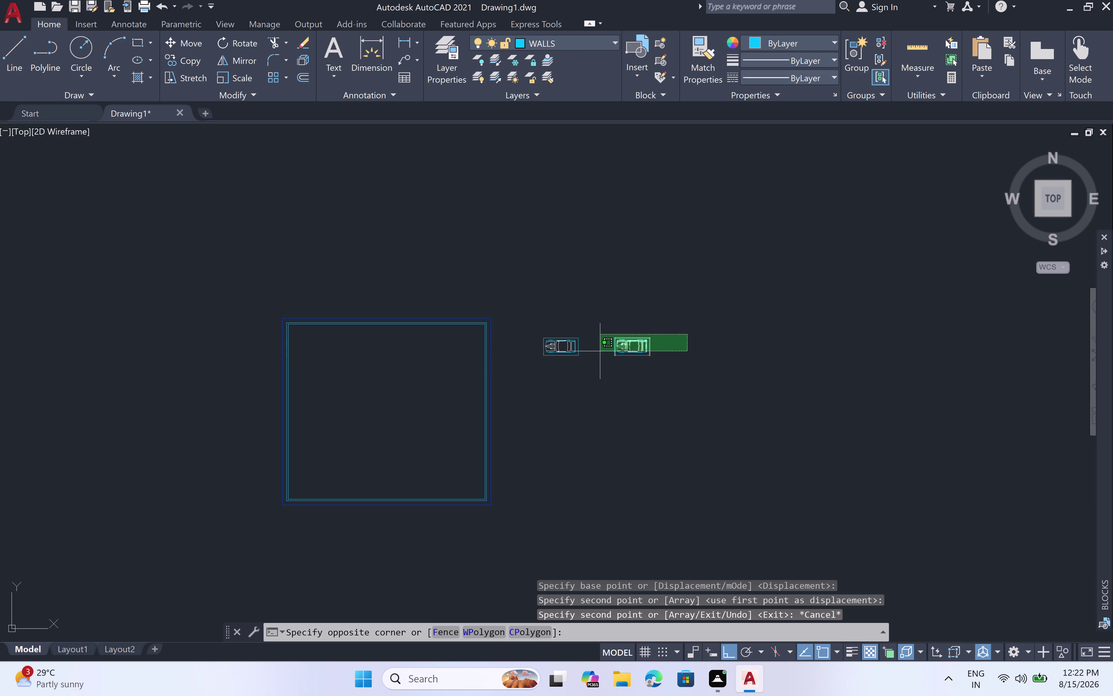
click(600, 370)
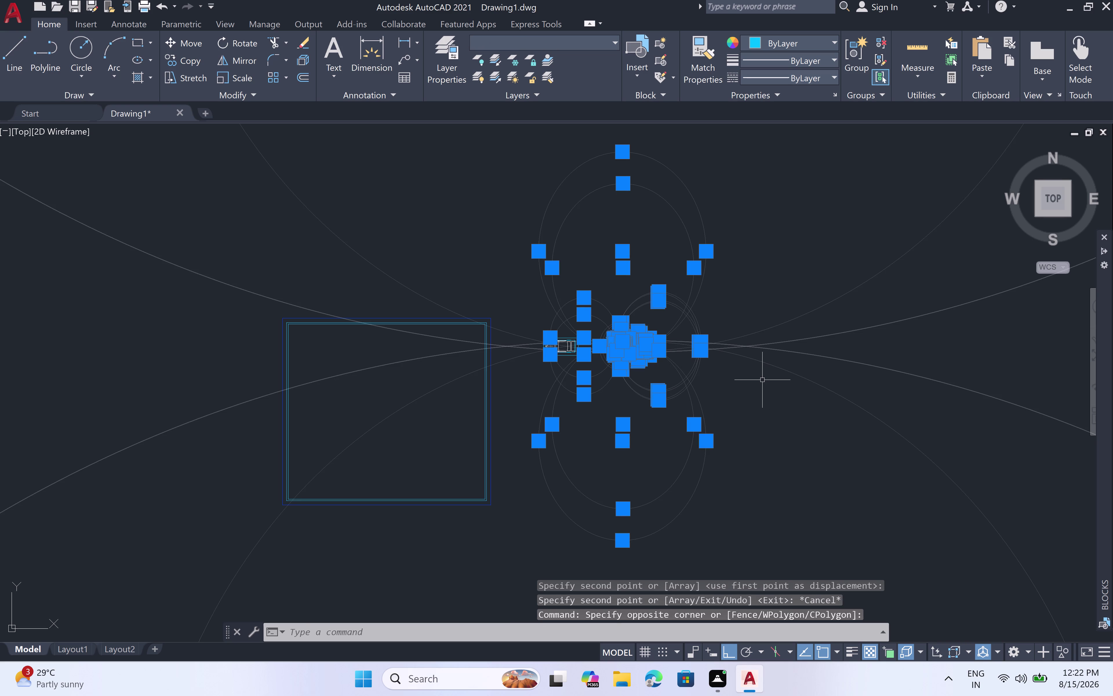
key(c)
key(o)
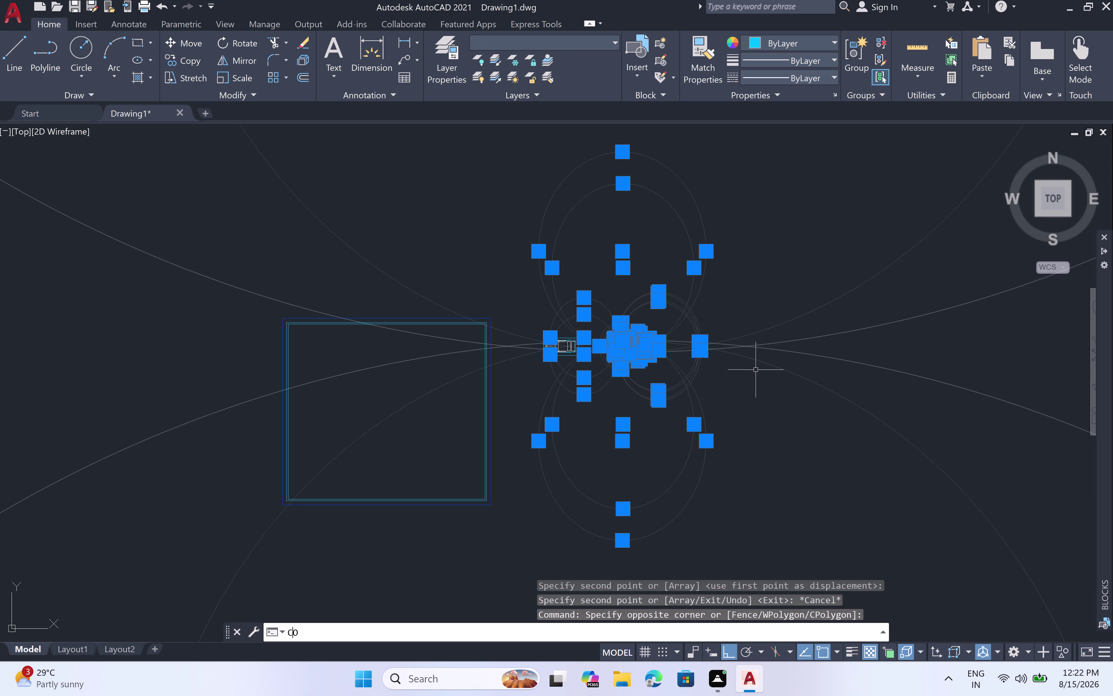
key(space)
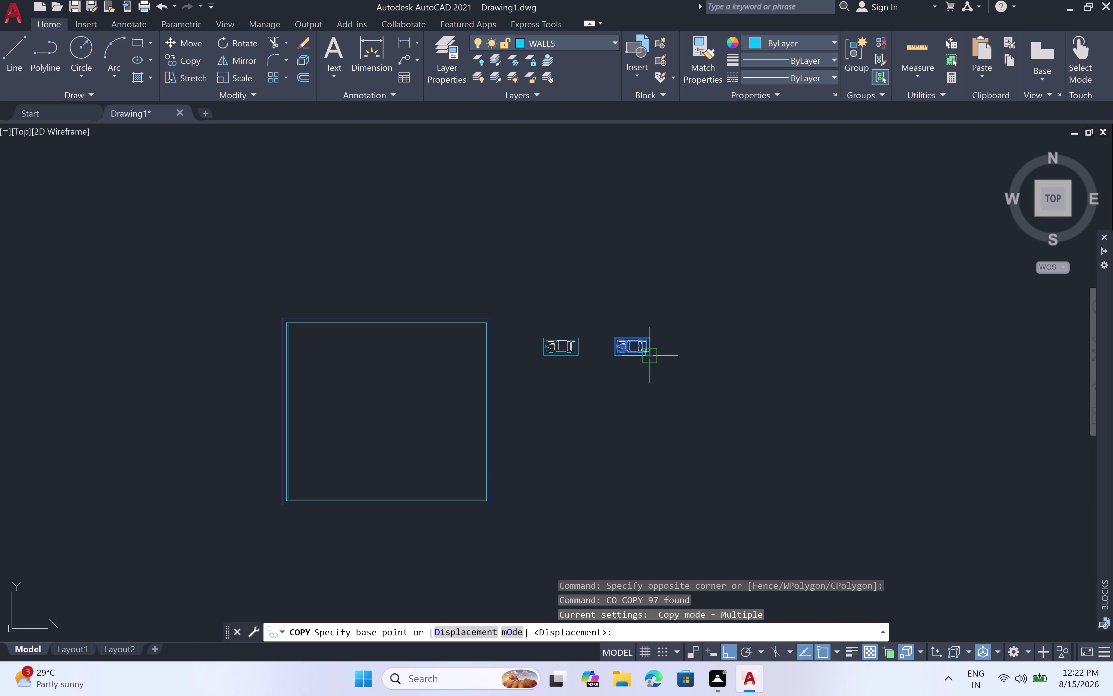
click(651, 359)
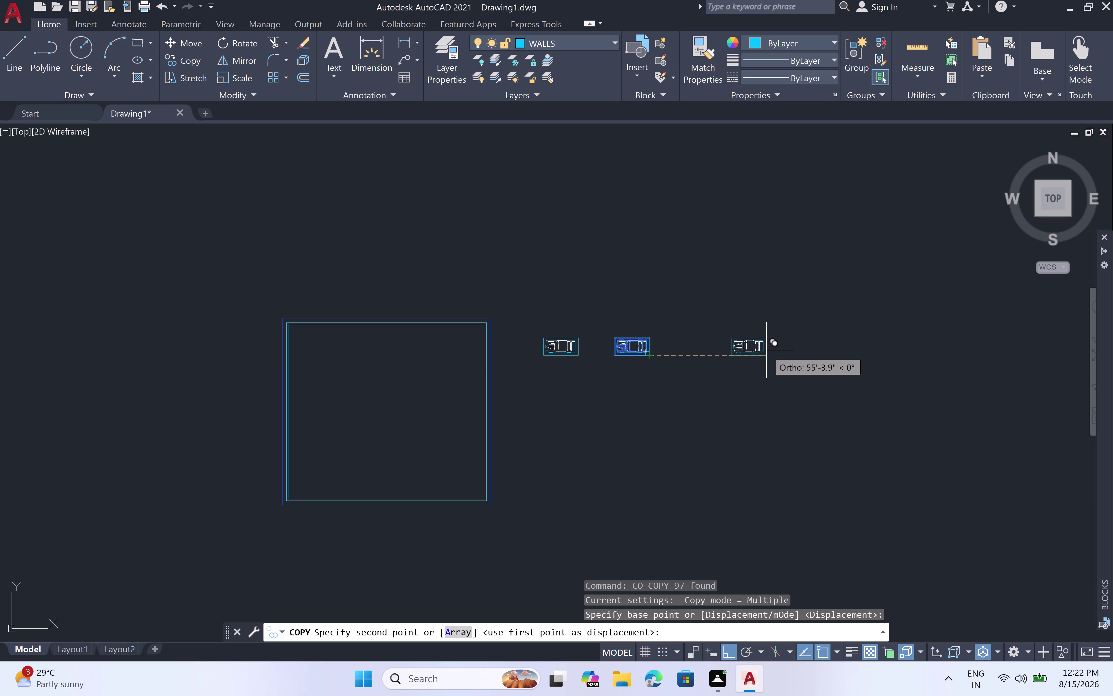
click(733, 357)
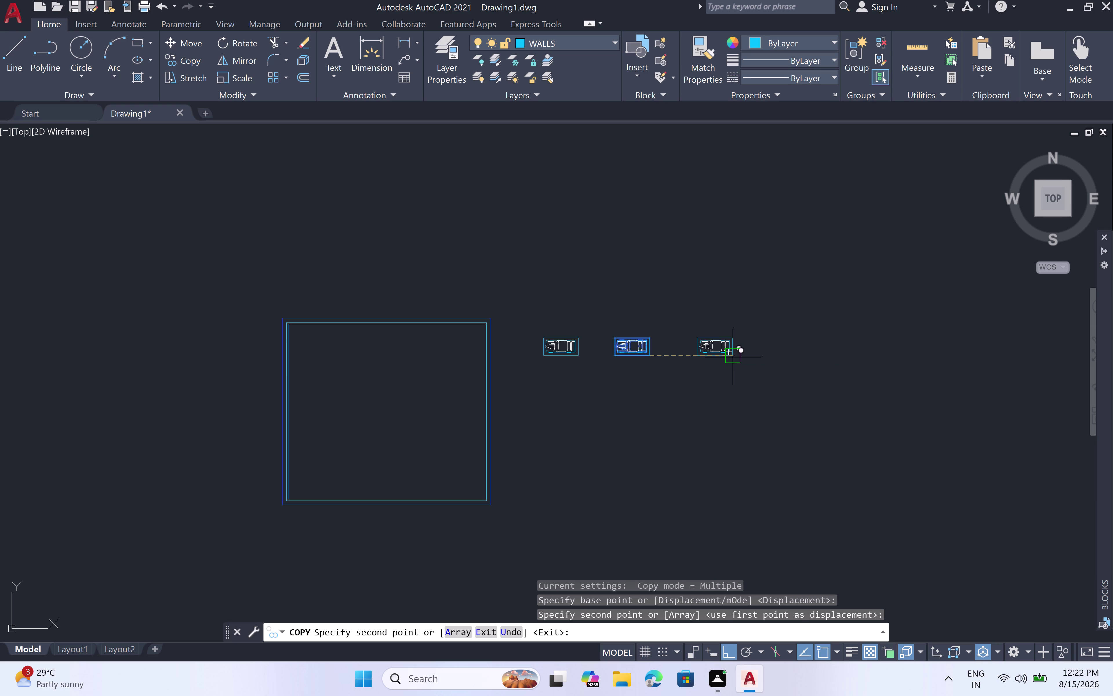
click(733, 357)
click(804, 356)
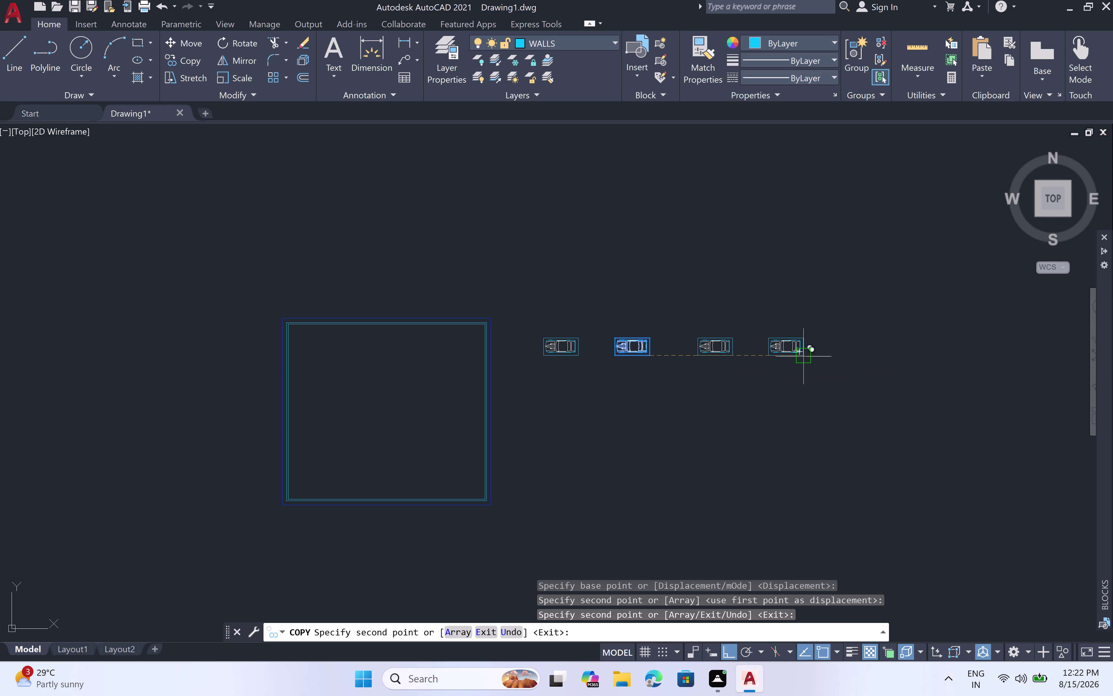
key(Escape)
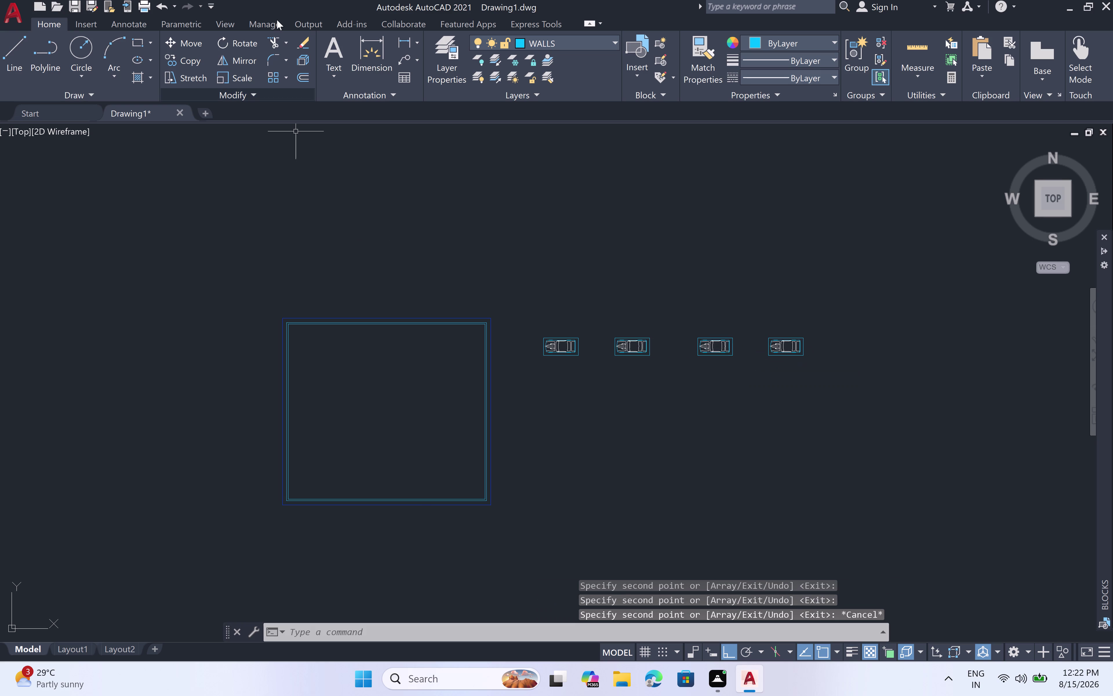
Start rotating the second car, cancel, and click around the drawing.
click(244, 36)
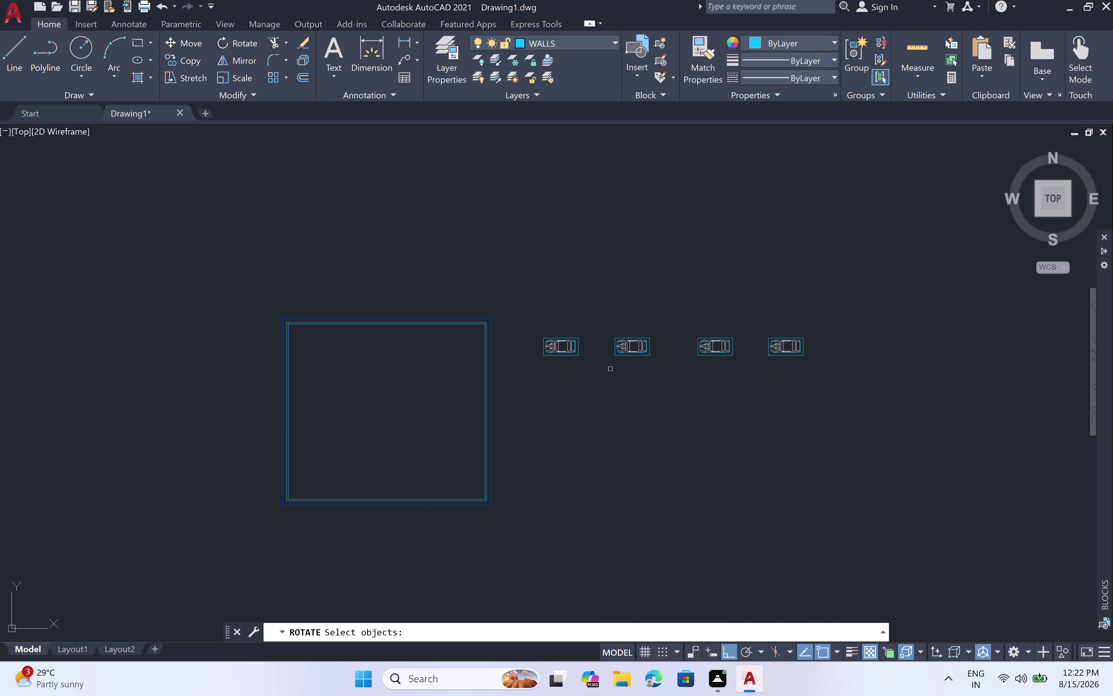
click(615, 357)
click(616, 354)
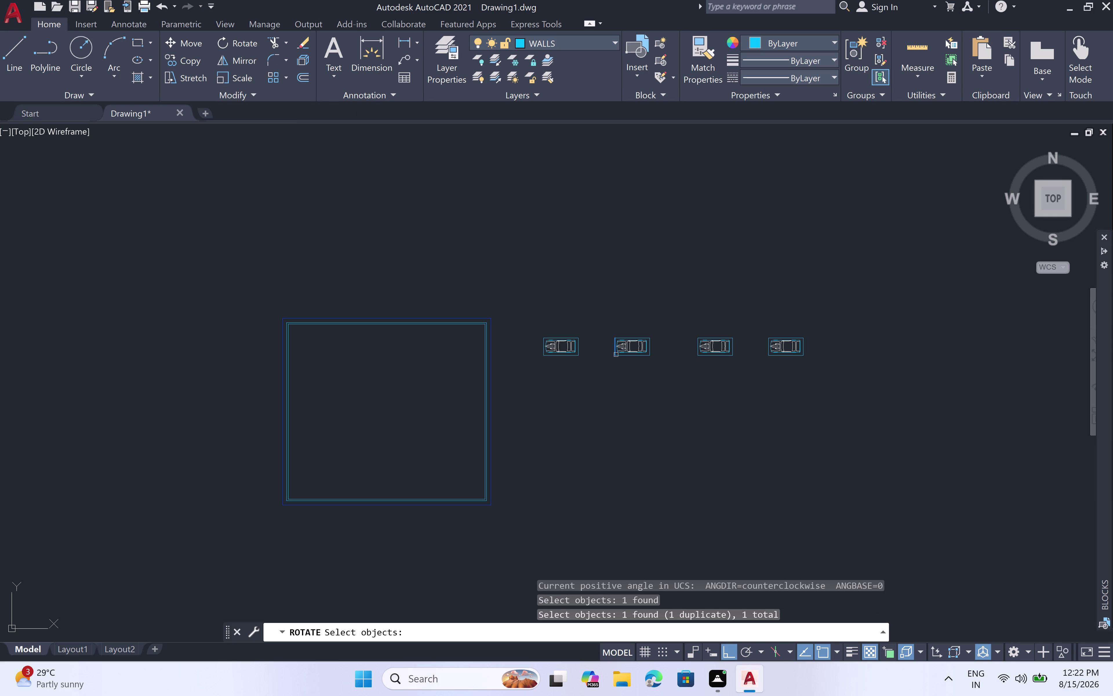
scroll(up, 3)
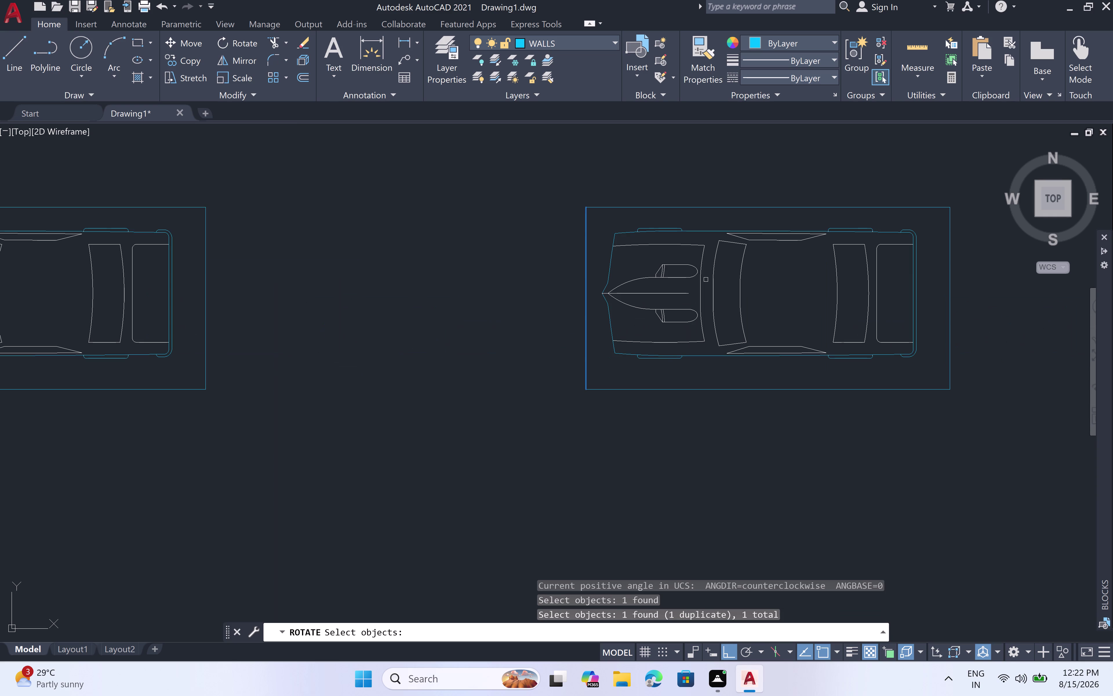
key(Escape)
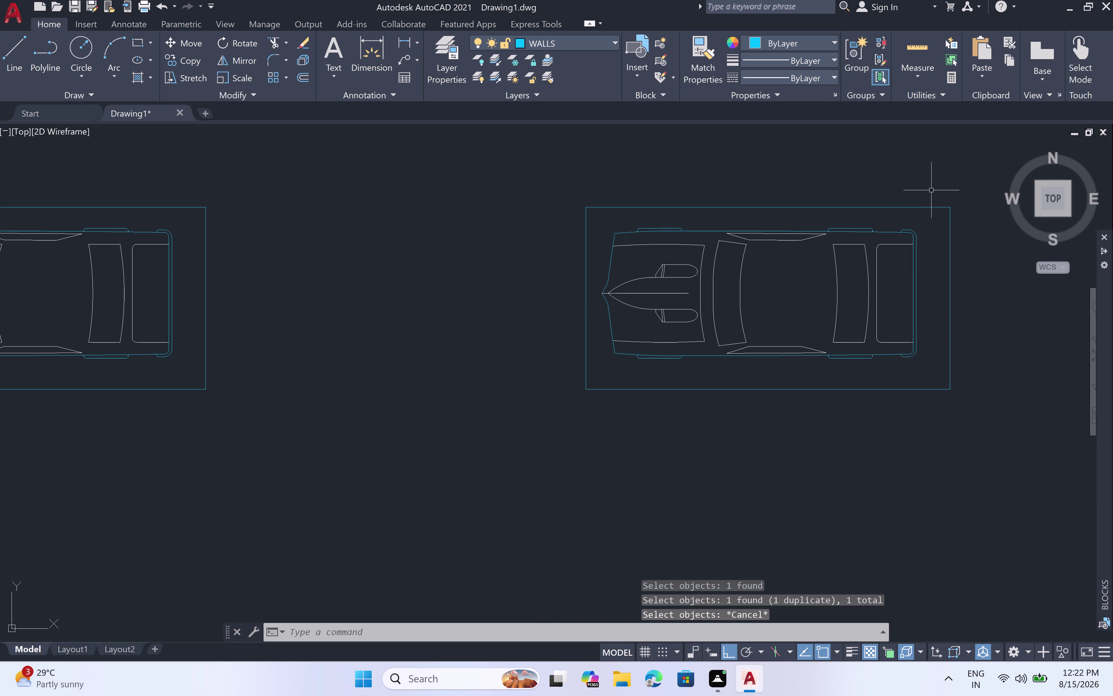
click(970, 187)
drag(947, 192, 939, 193)
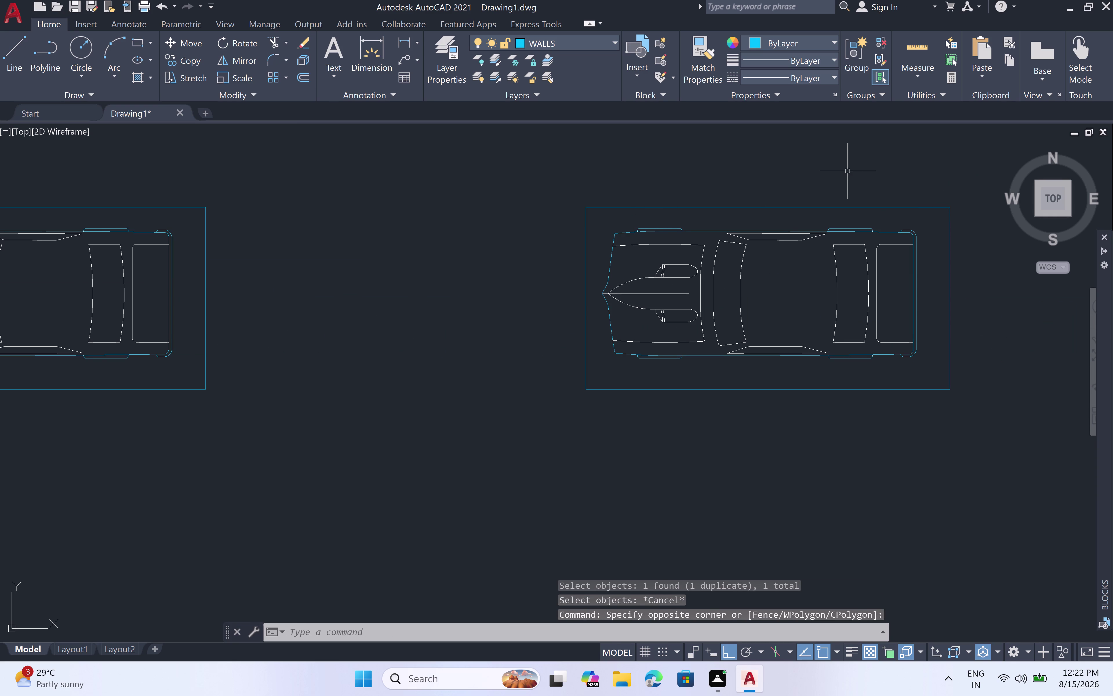
click(986, 177)
drag(984, 177, 981, 178)
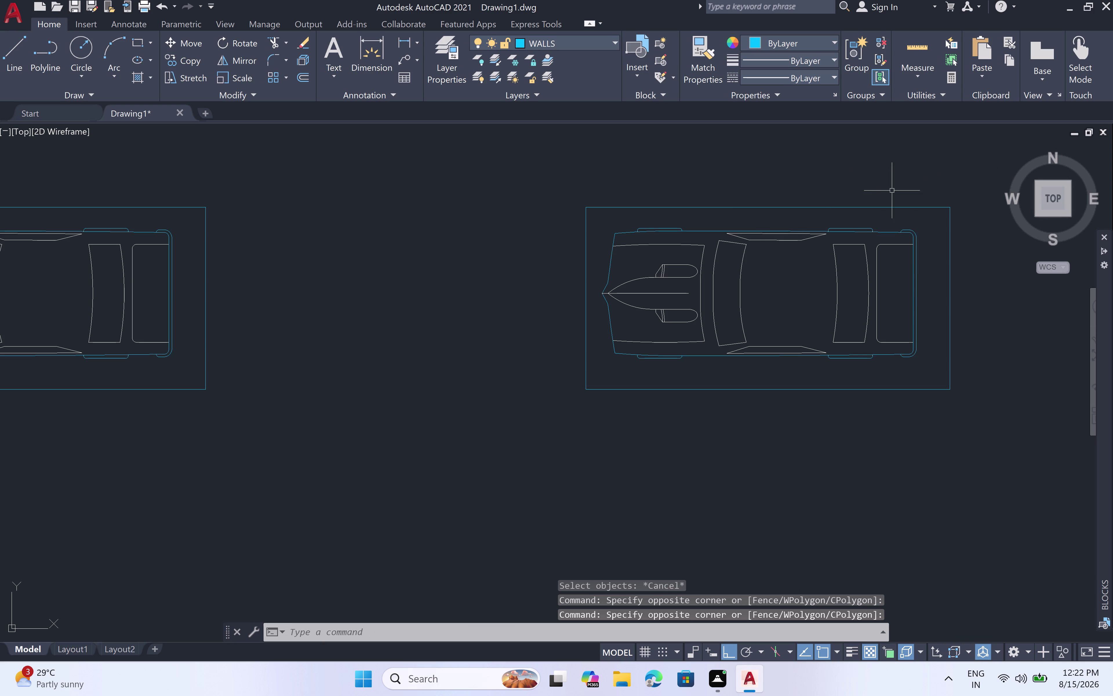
triple_click(954, 188)
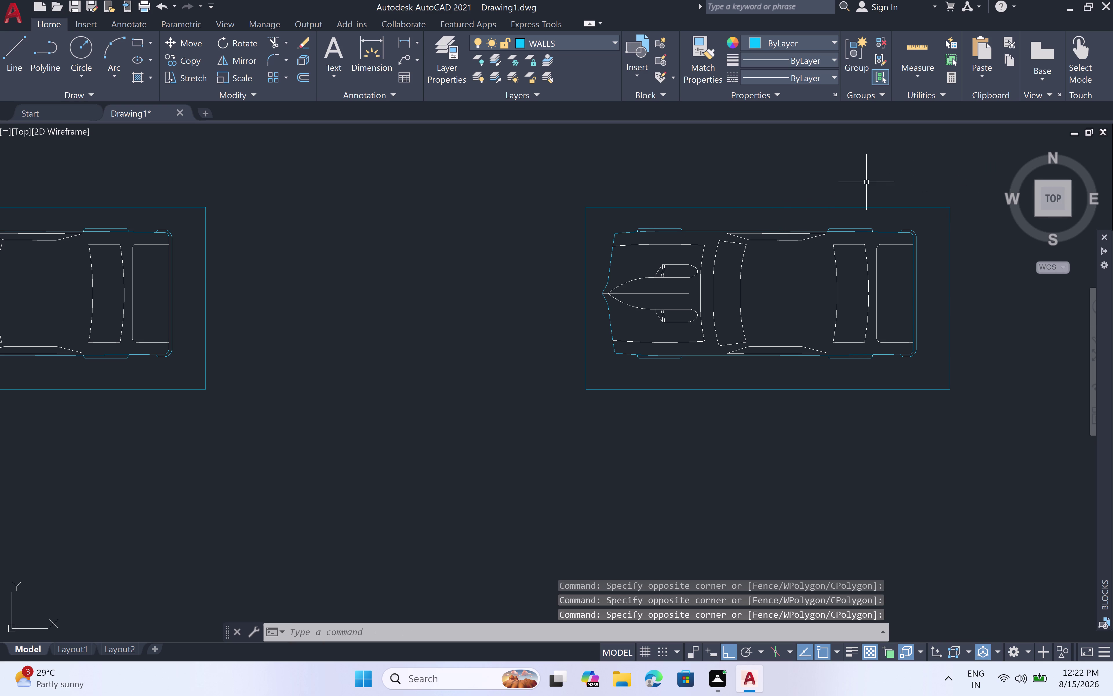
Window-select the second car and rotate it 90 degrees to point upward.
click(574, 190)
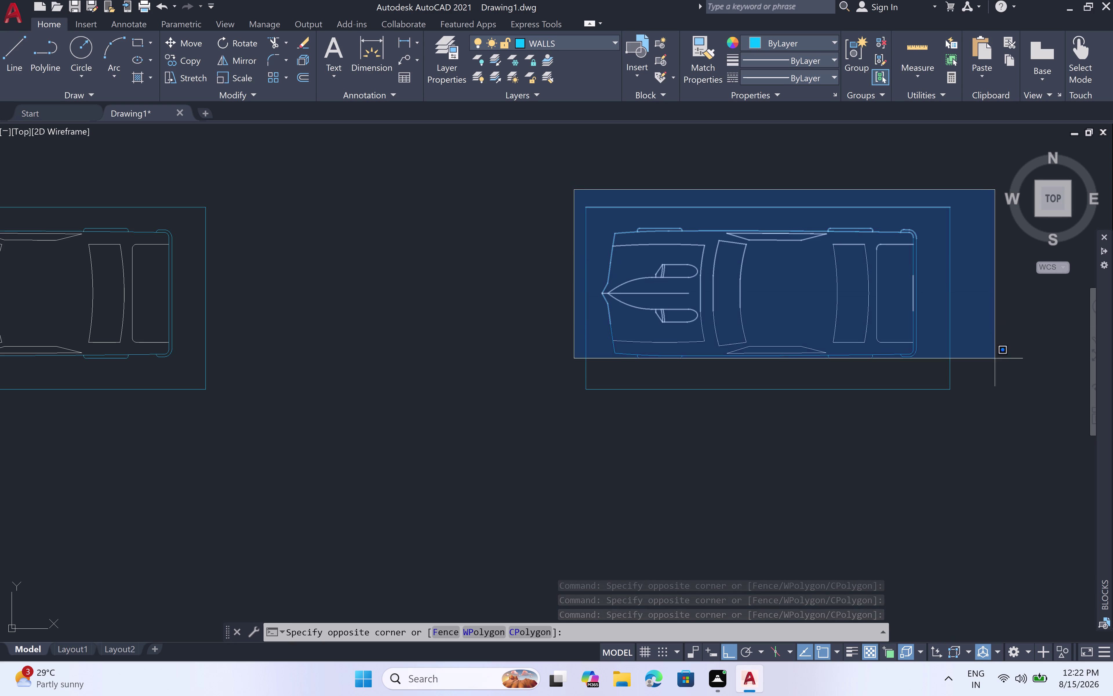
click(1004, 406)
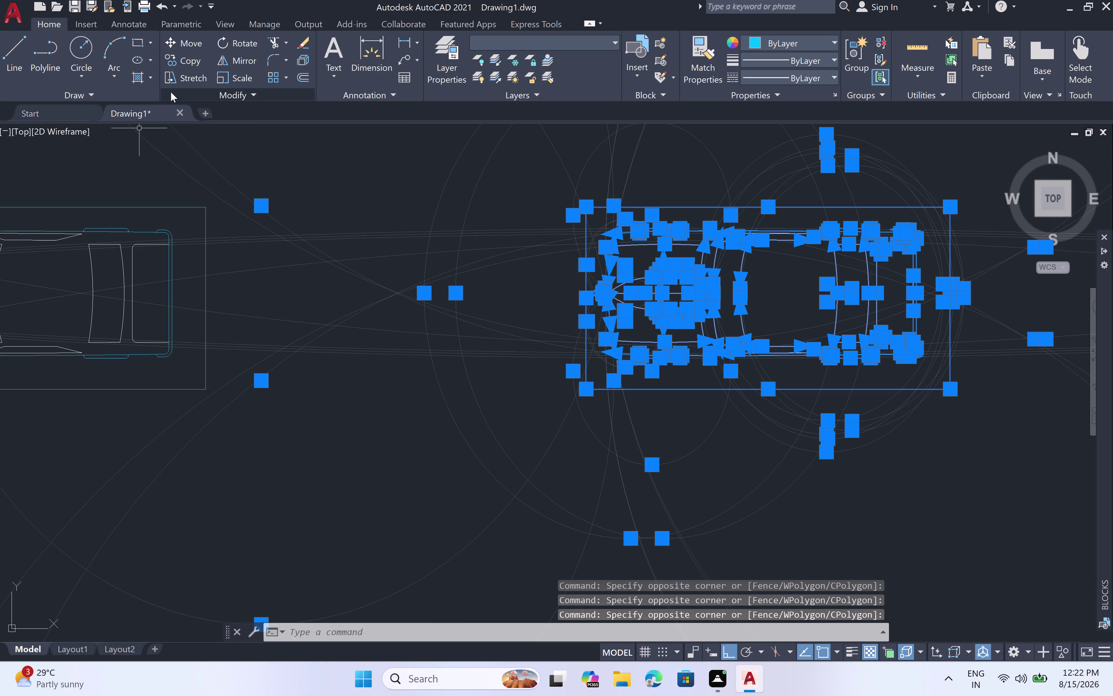
click(225, 45)
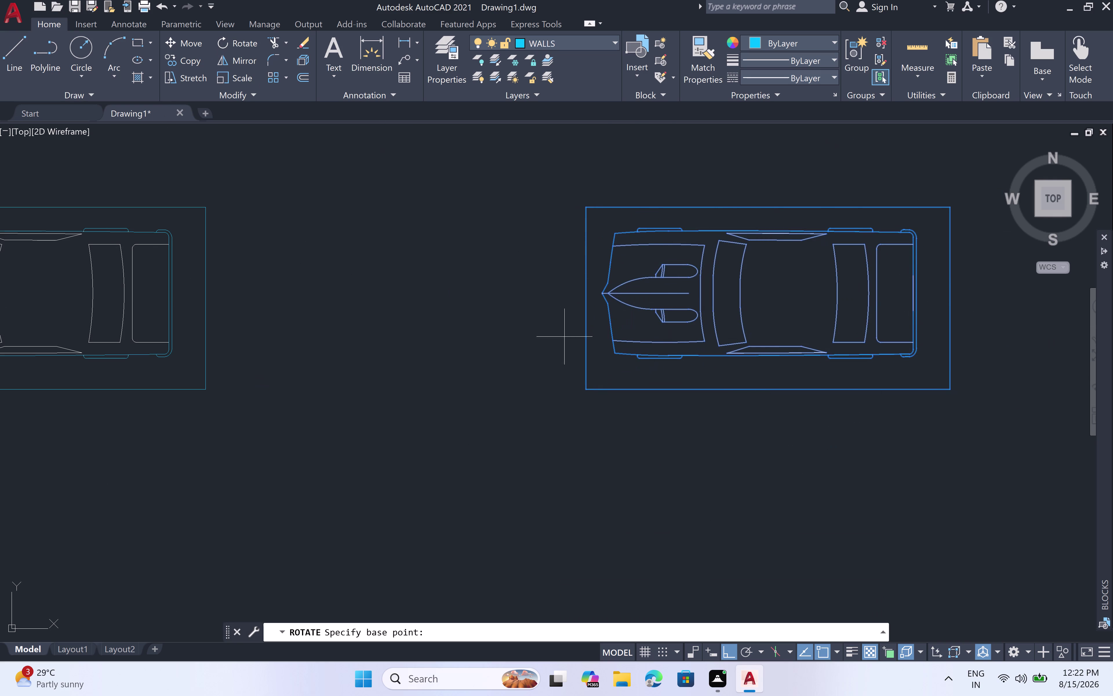
click(586, 299)
click(592, 426)
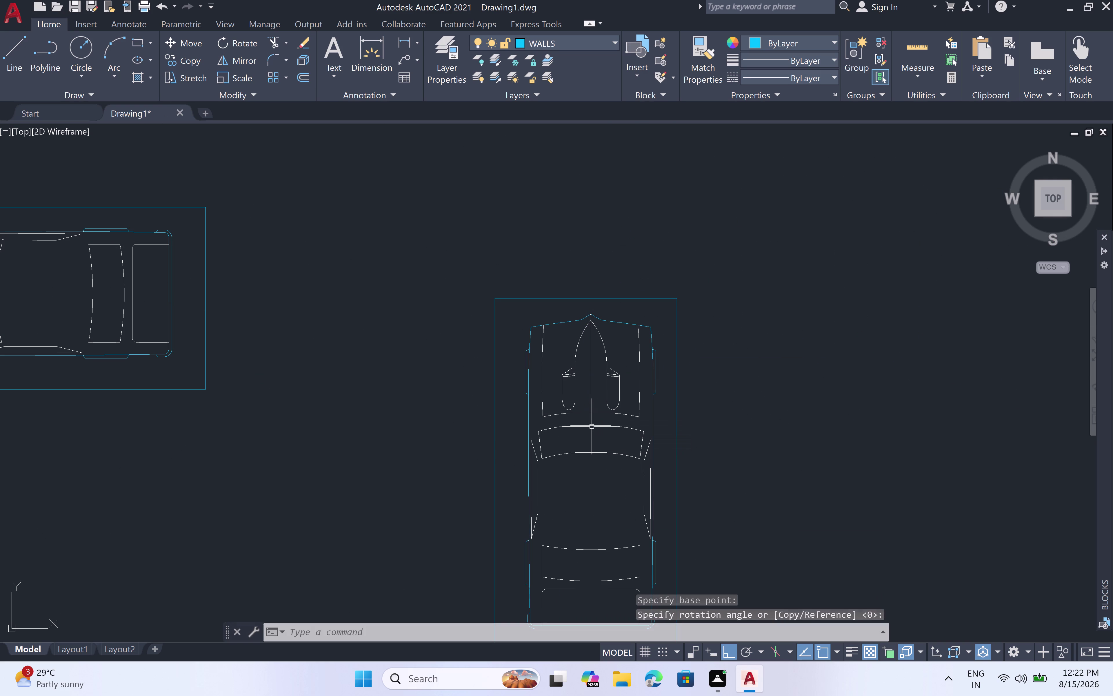
scroll(down, 3)
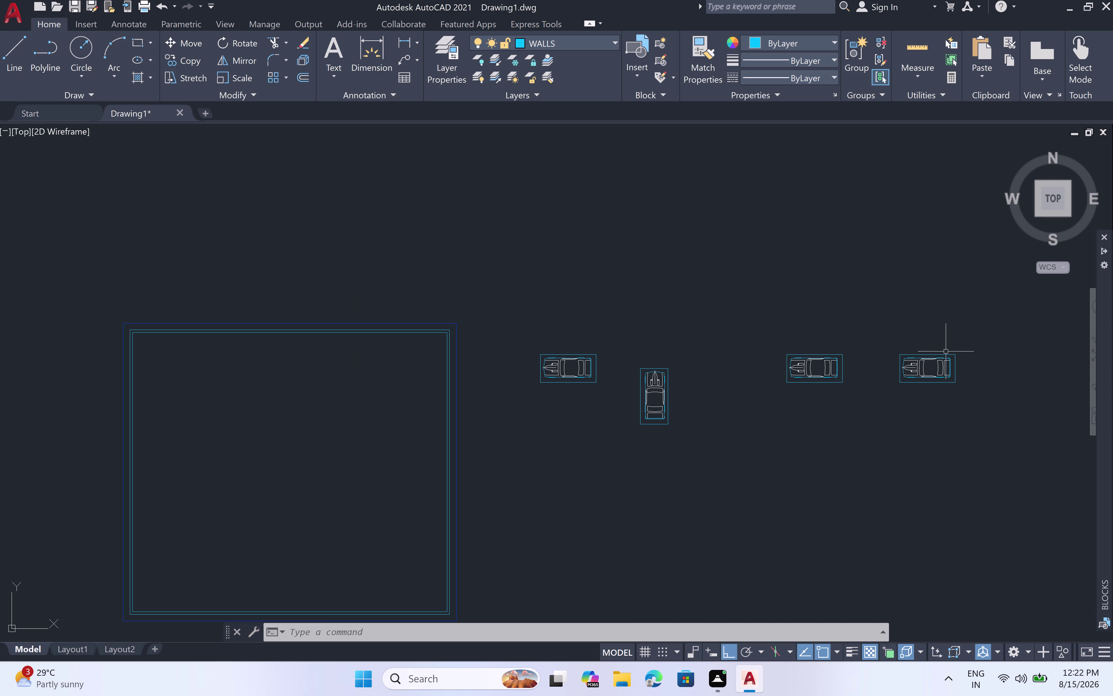
Window-select the rightmost car and rotate it end-for-end to face the opposite way.
click(967, 339)
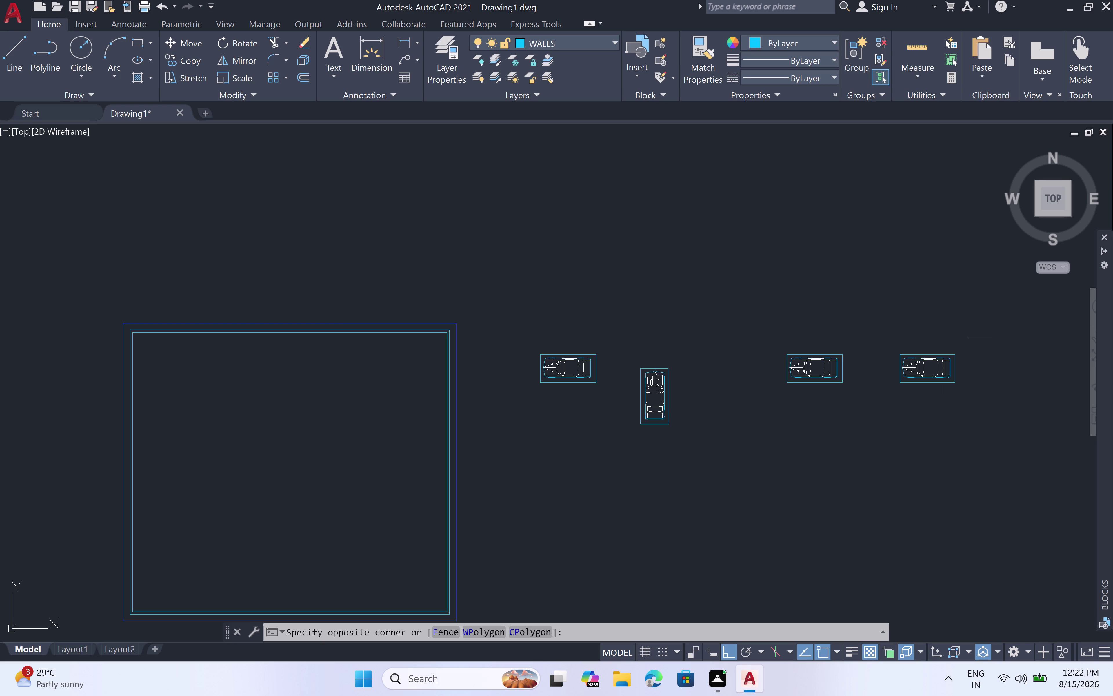
click(880, 401)
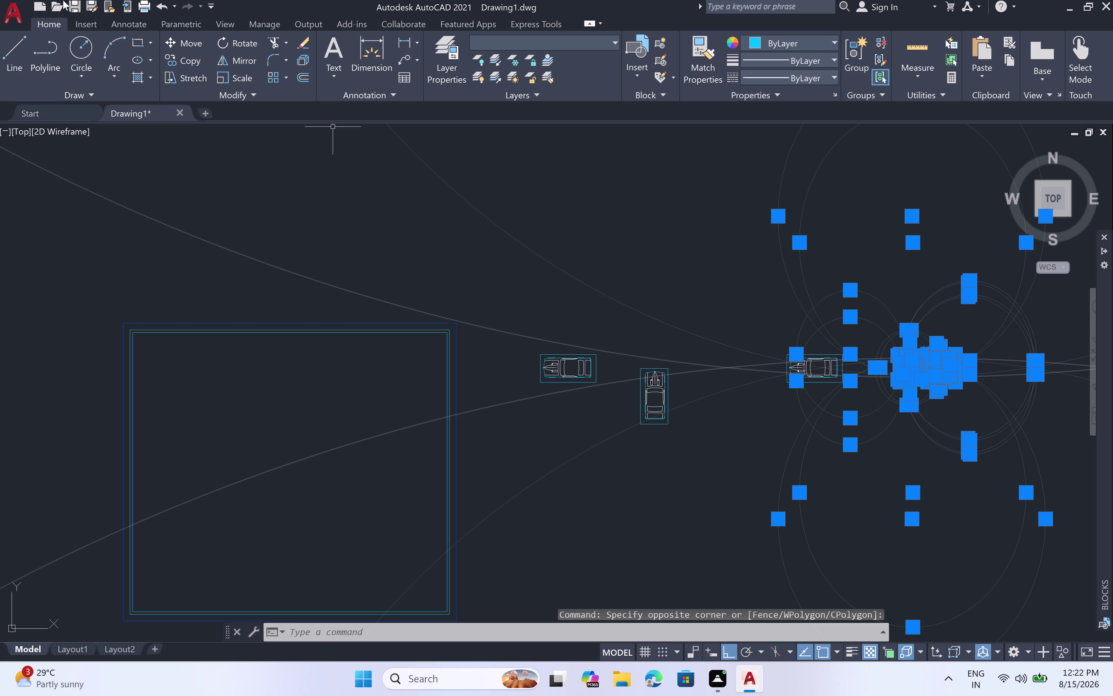
click(232, 43)
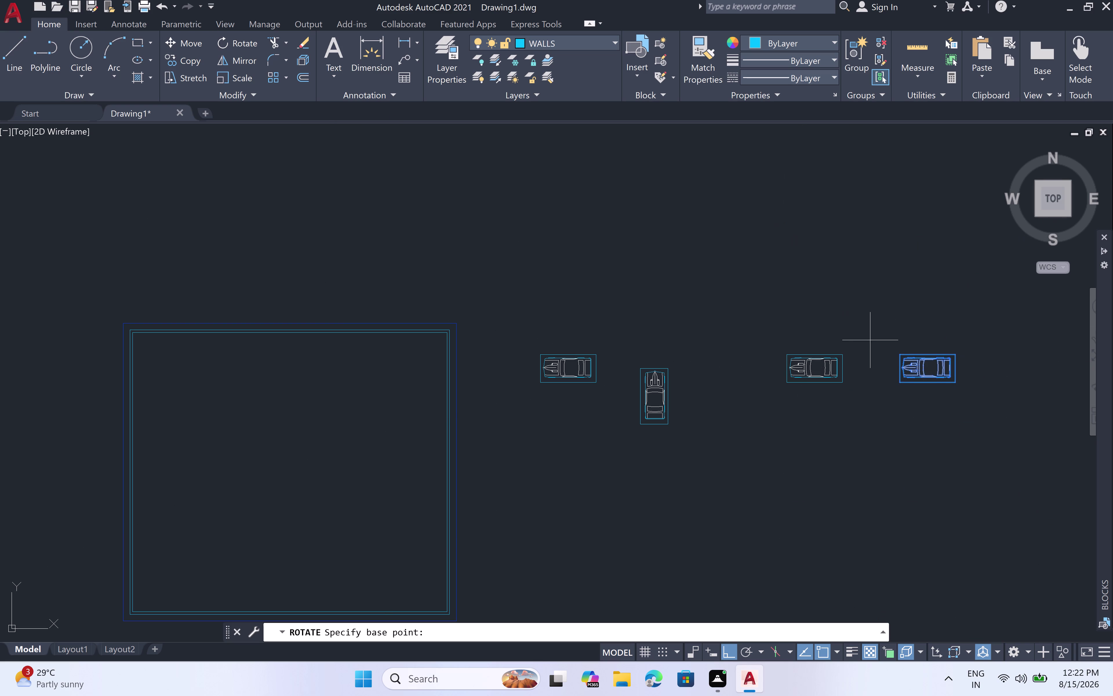
click(900, 384)
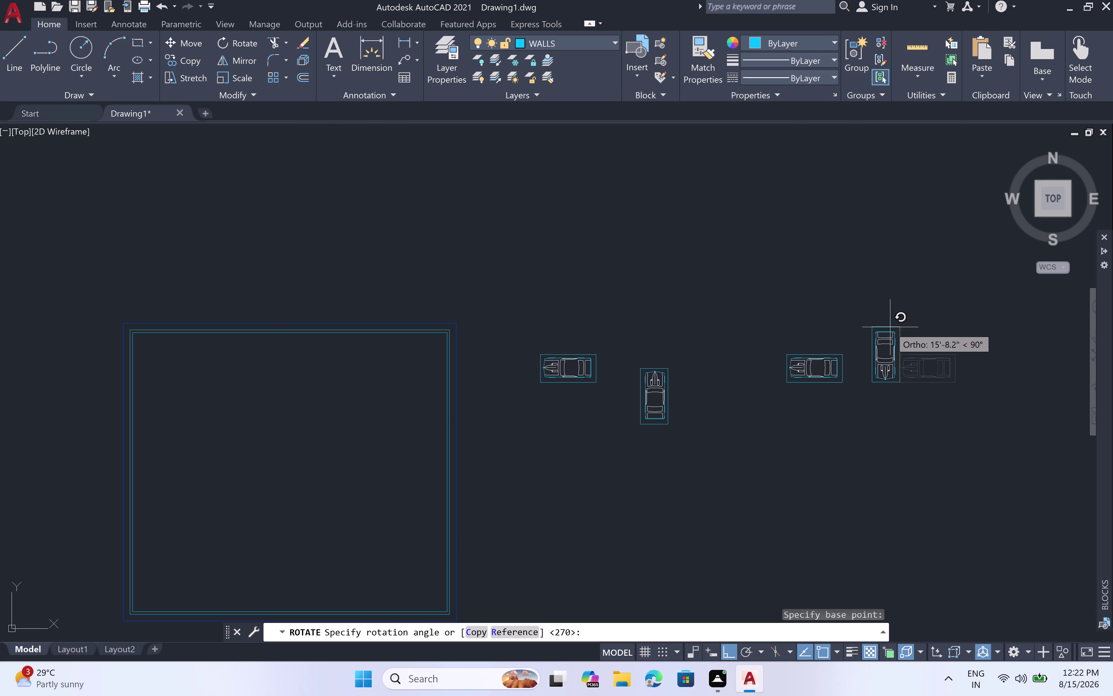
click(708, 299)
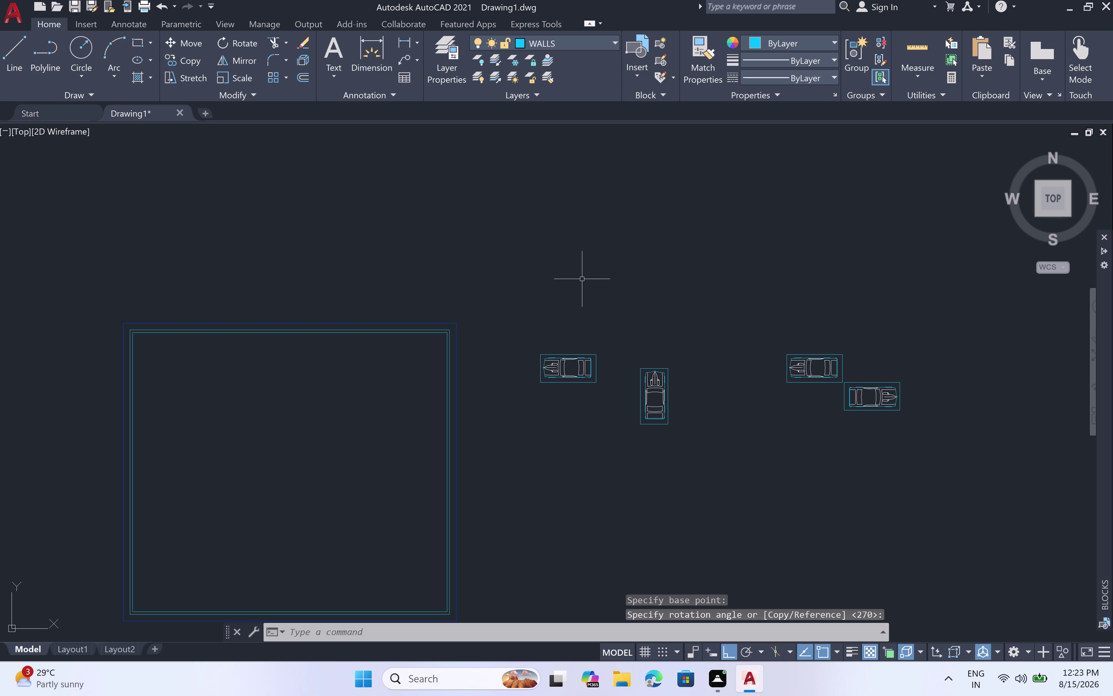
middle_drag(253, 451, 253, 451)
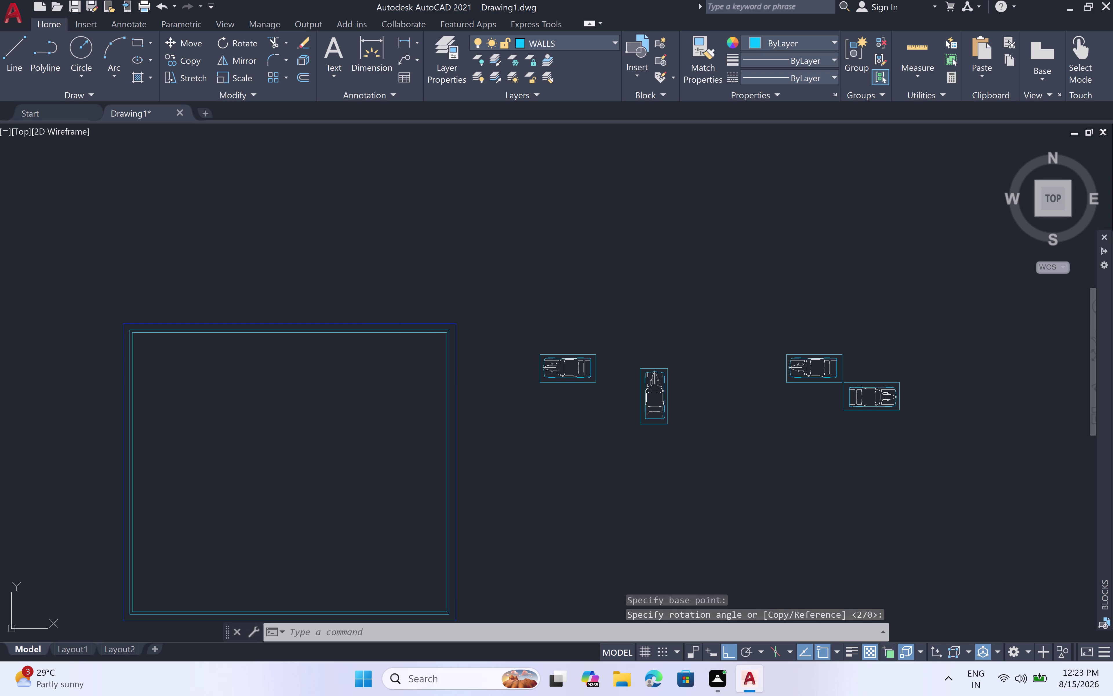
middle_drag(253, 451, 350, 318)
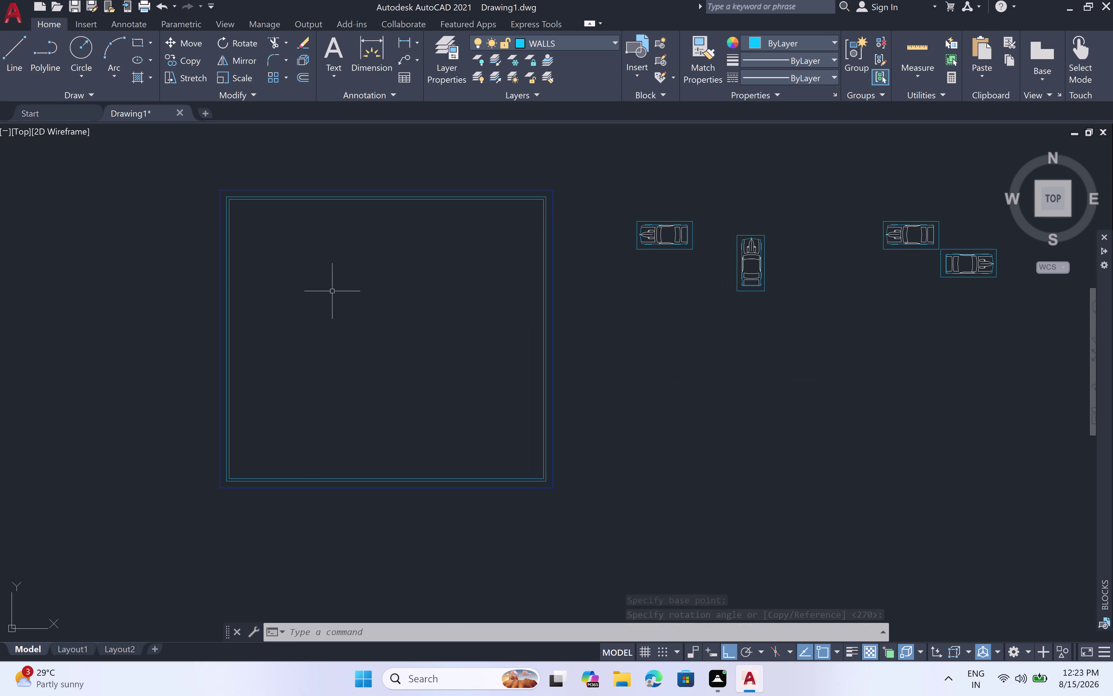